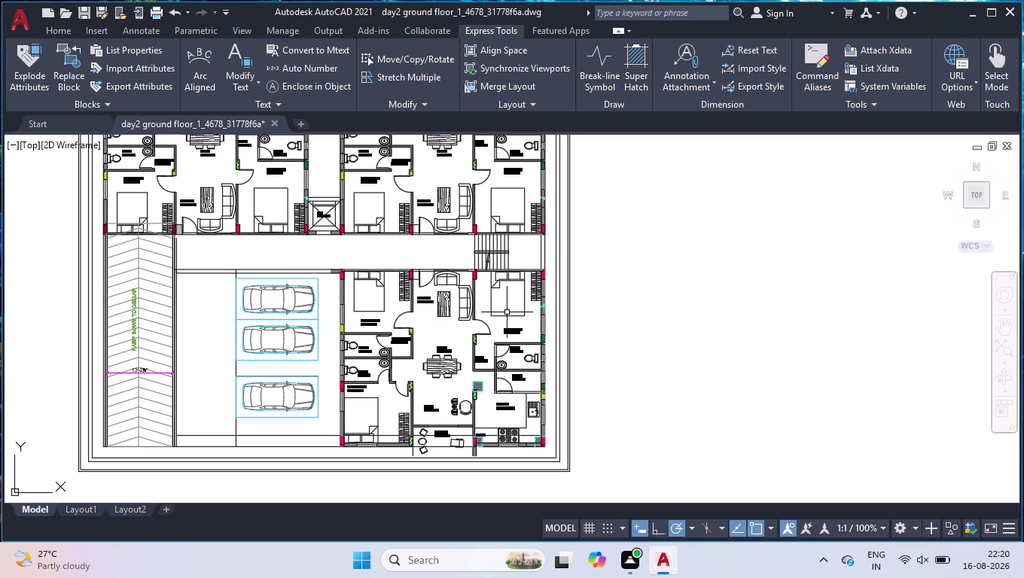
Zoom in on the staircase and switch the ribbon to the Home tab.
scroll(up, 3)
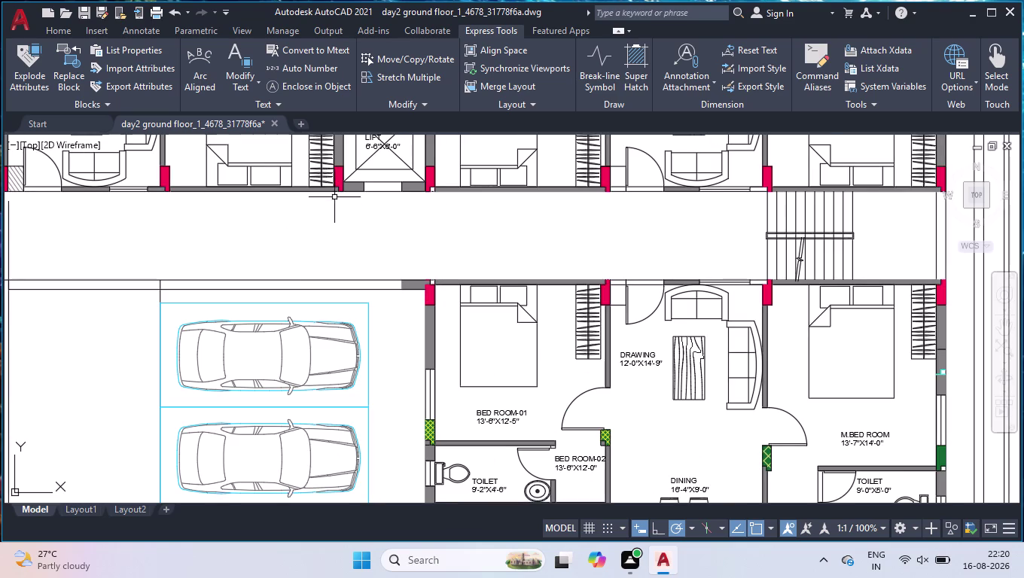
scroll(up, 3)
scroll(up, 3)
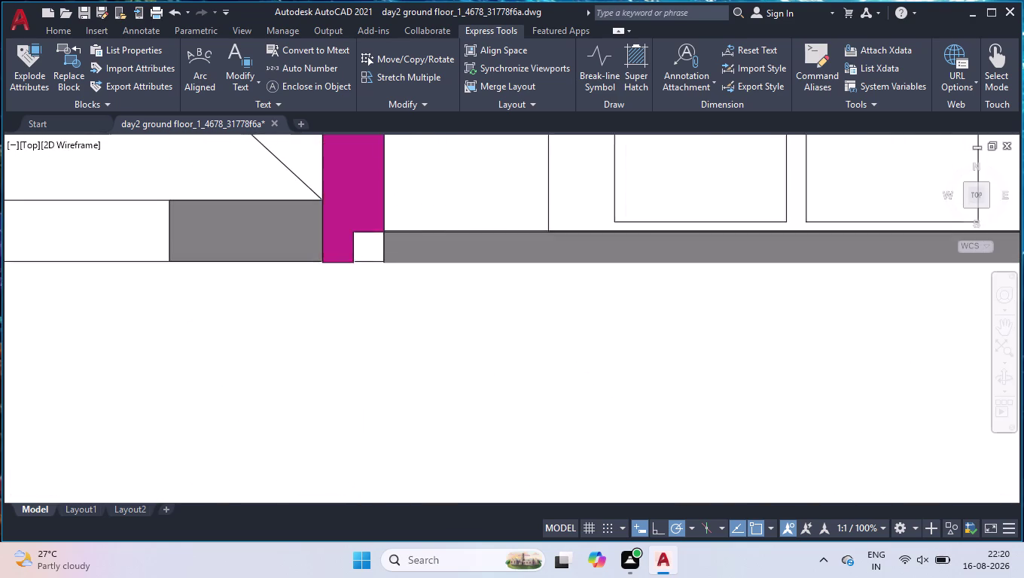
click(65, 30)
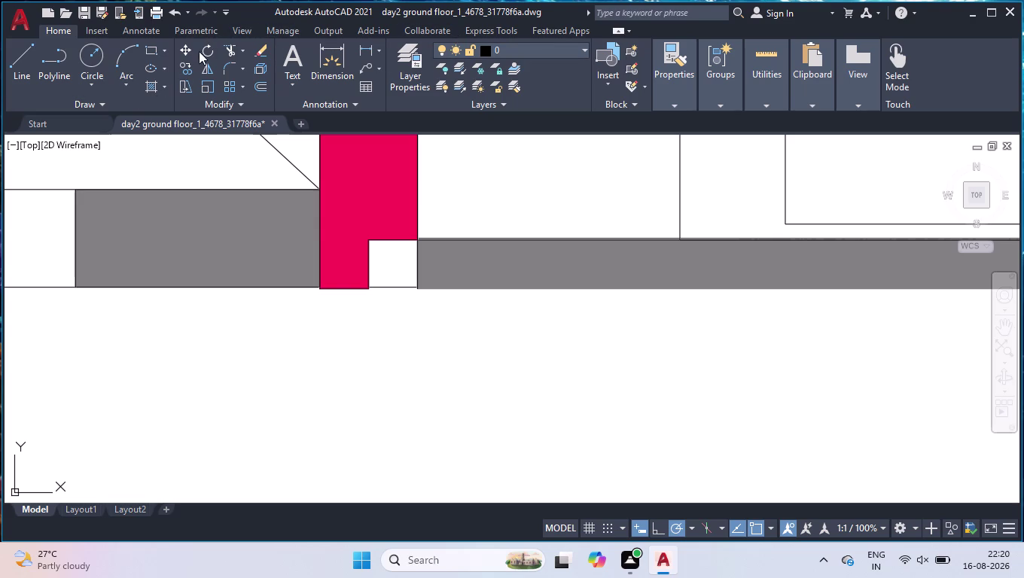
Place a multiline text label '17' on the first stair tread and select it.
click(297, 61)
scroll(down, 3)
scroll(down, 3)
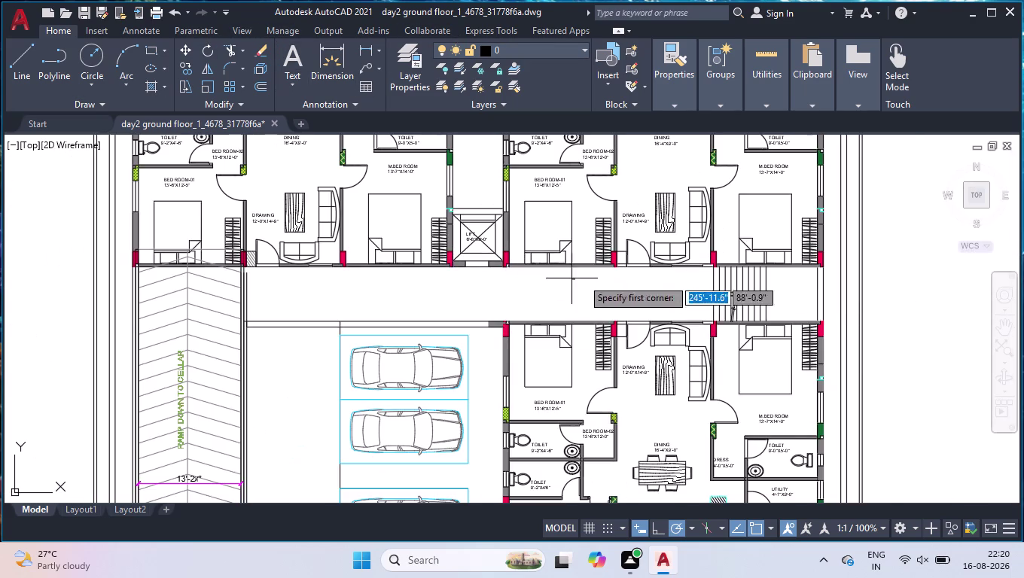
scroll(up, 3)
scroll(up, 3)
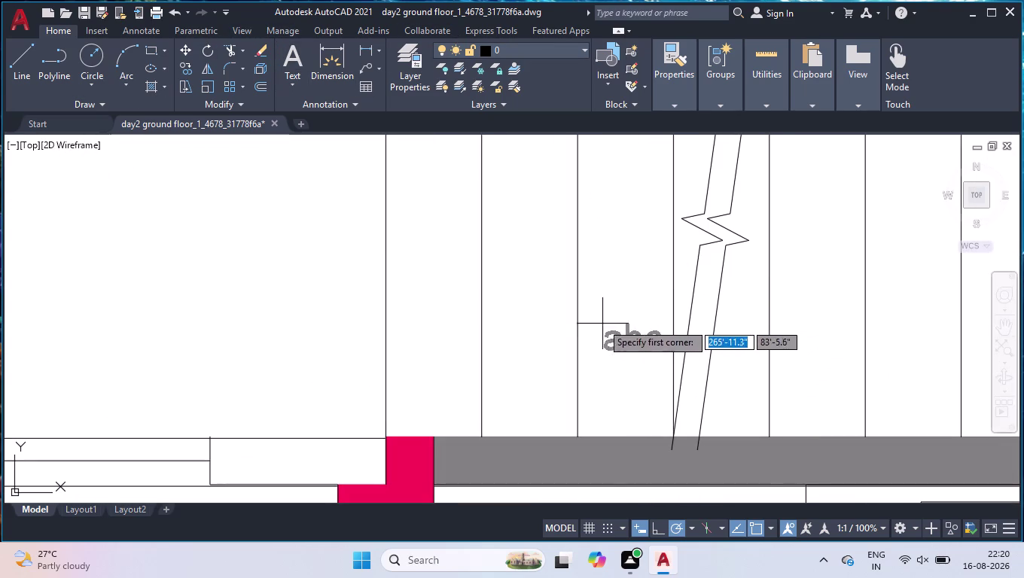
click(600, 319)
click(637, 344)
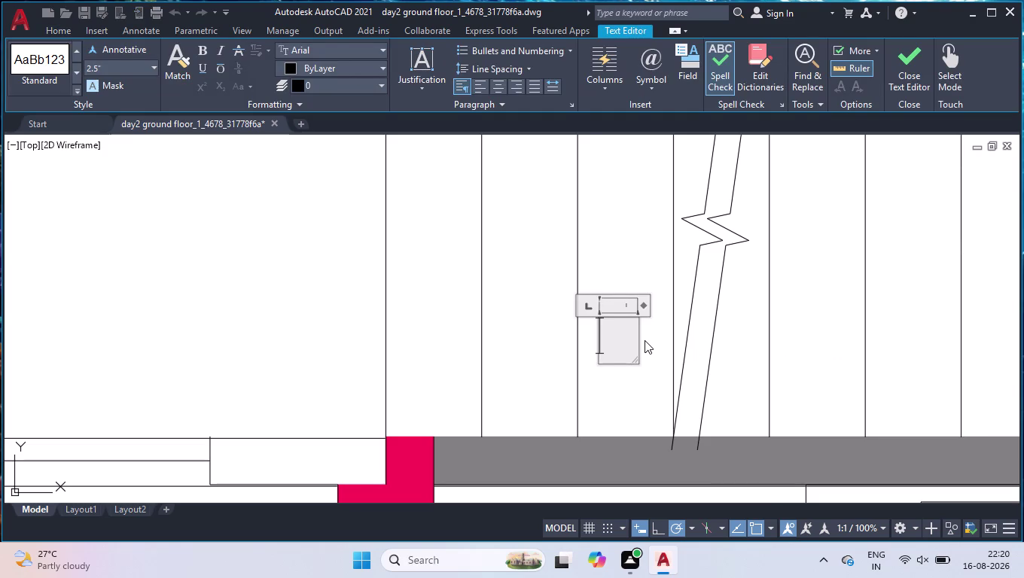
text(17)
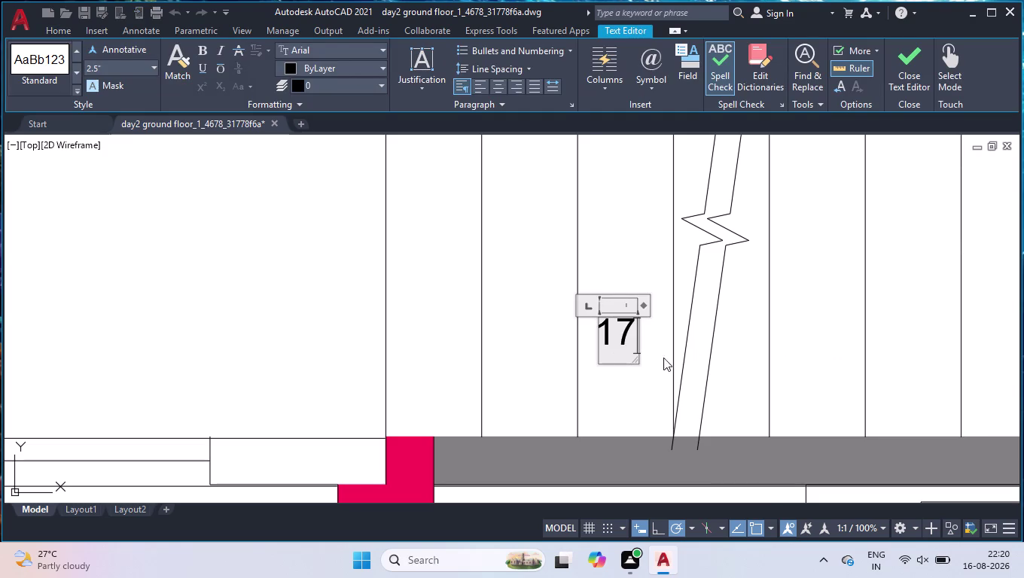
click(619, 258)
click(627, 329)
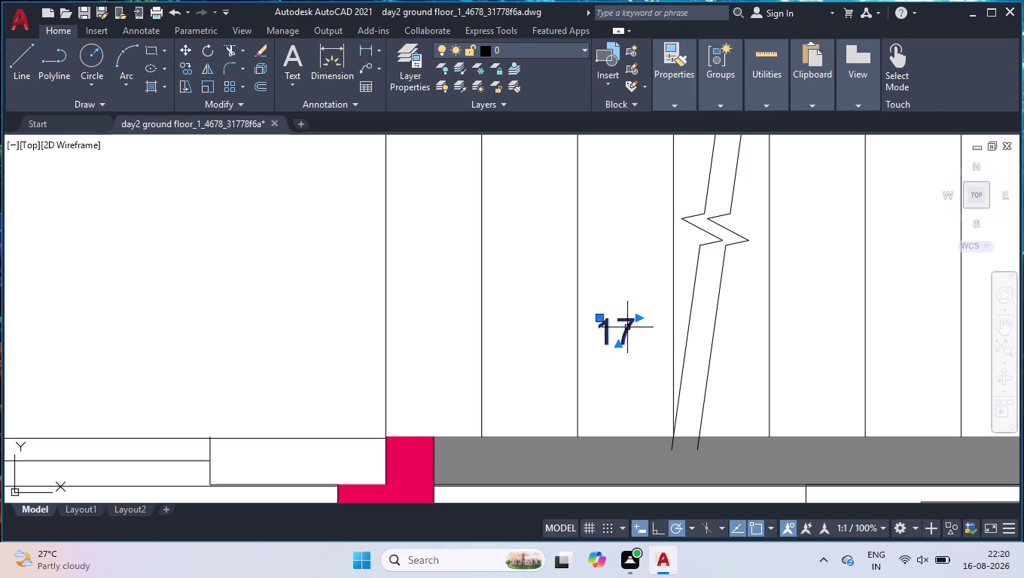
Copy the 17 label with CO onto three more lower-flight treads to its left.
text(co)
key(Return)
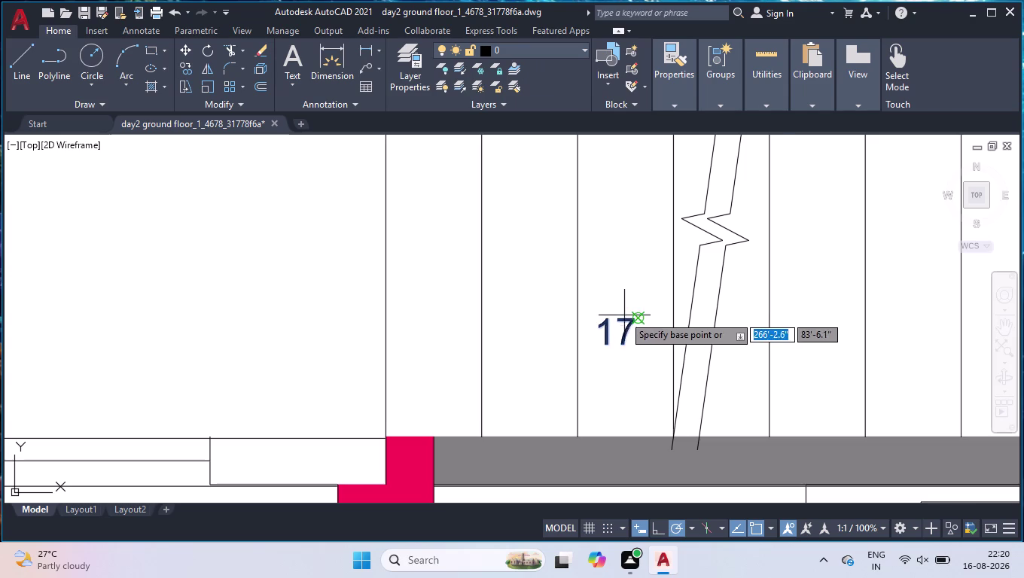
click(630, 318)
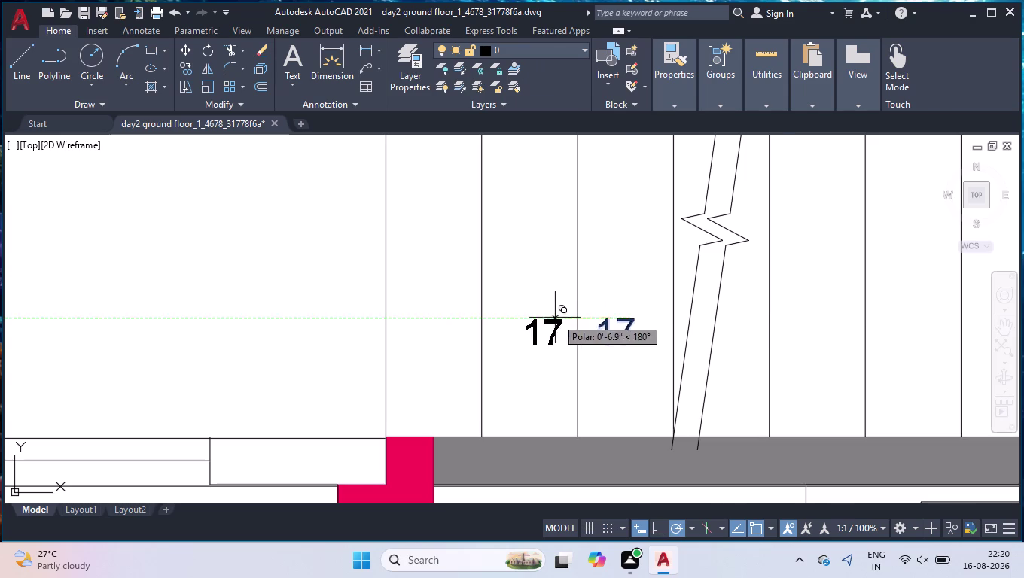
click(541, 315)
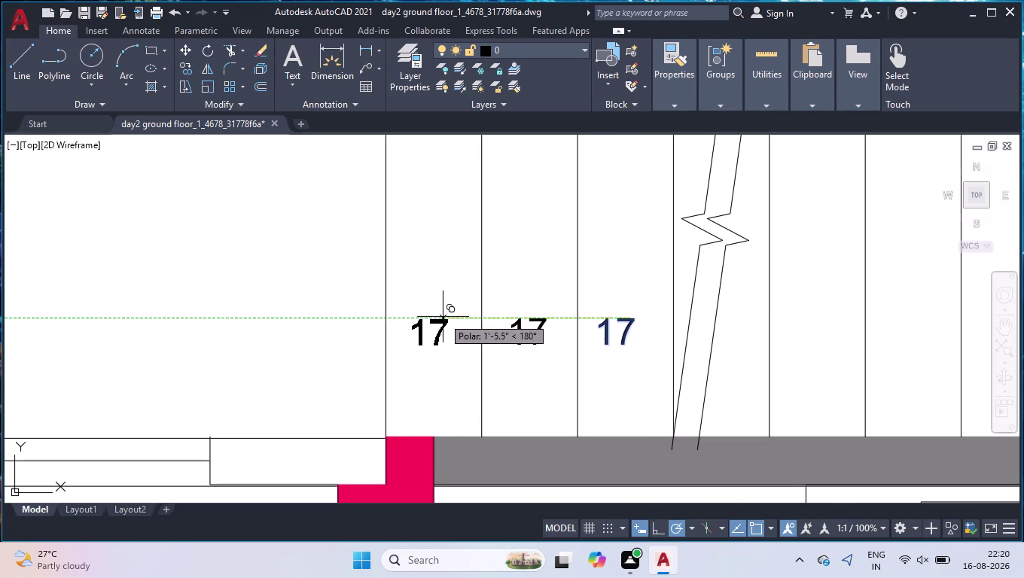
click(443, 318)
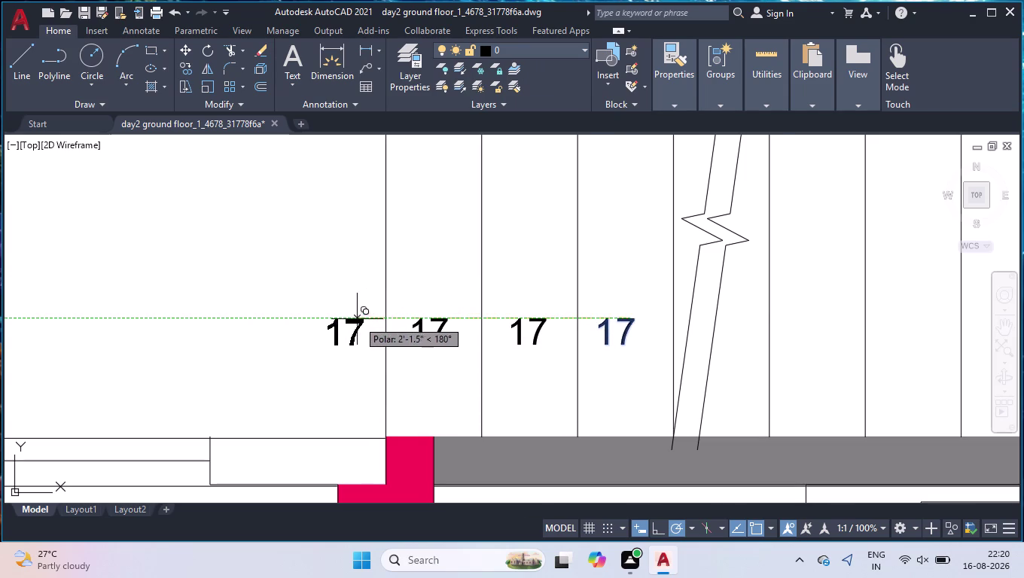
click(357, 319)
scroll(down, 3)
scroll(up, 3)
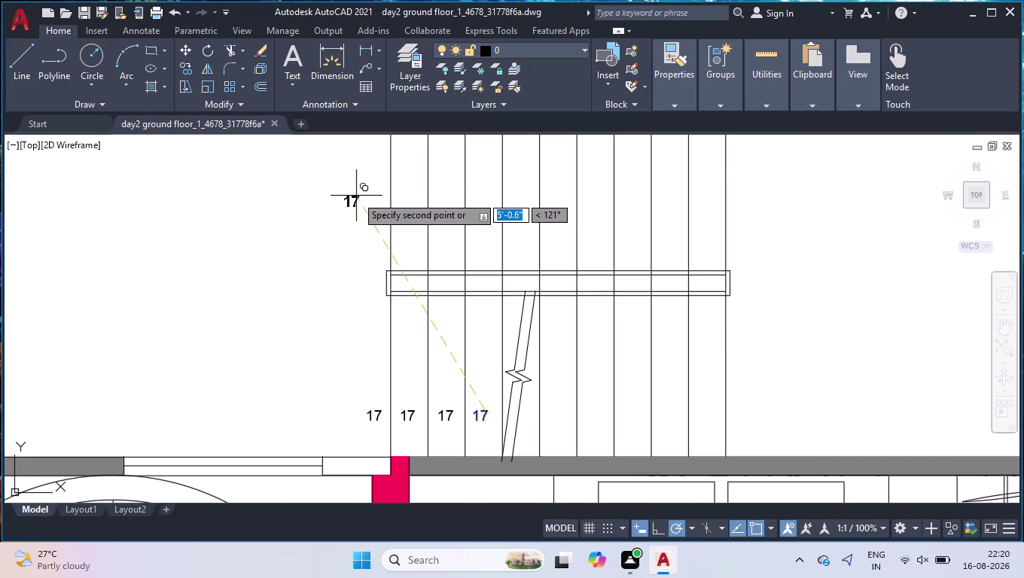
Copy 17 onto each of the eleven upper-flight treads, left to right.
click(368, 202)
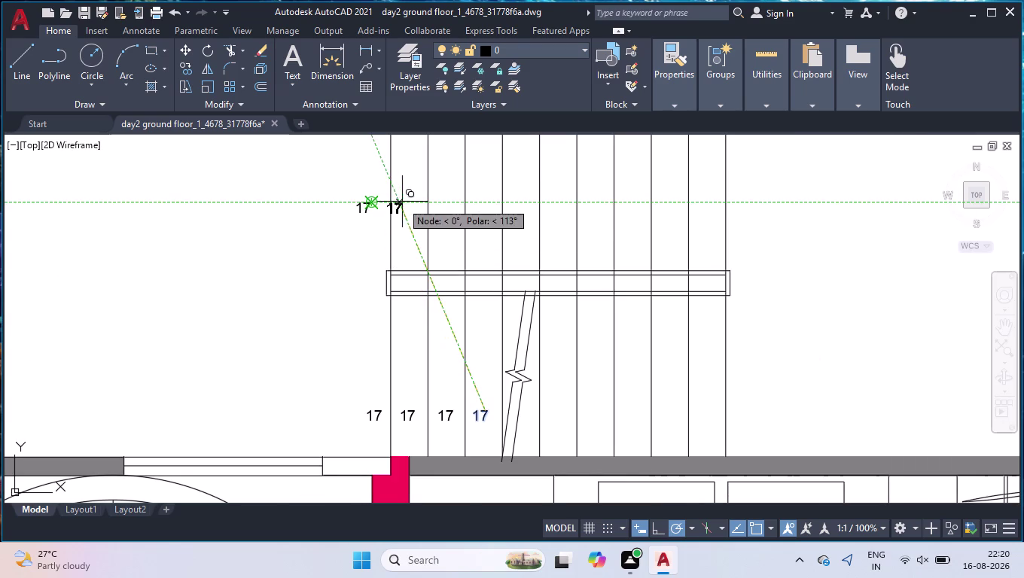
click(417, 202)
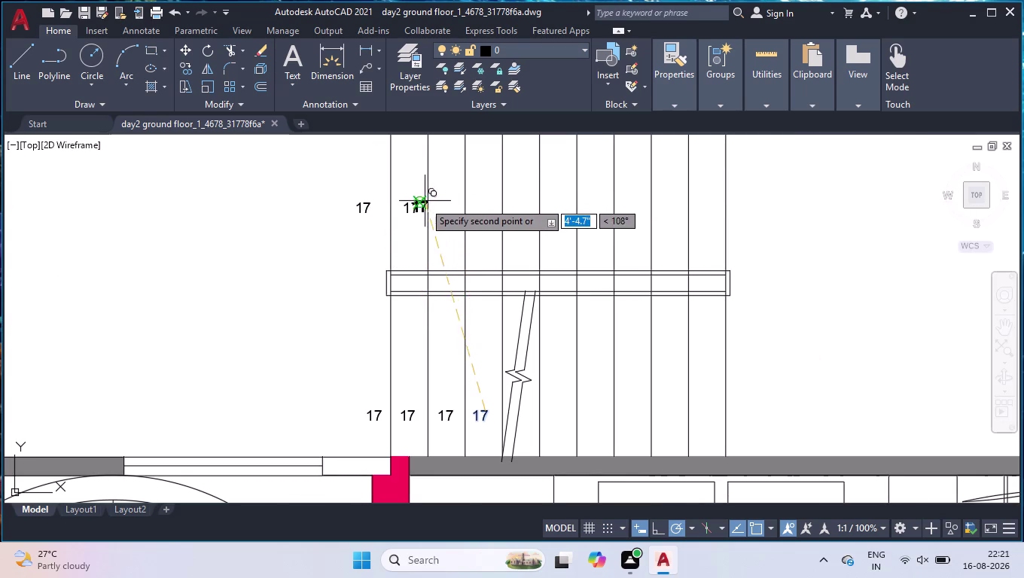
click(449, 202)
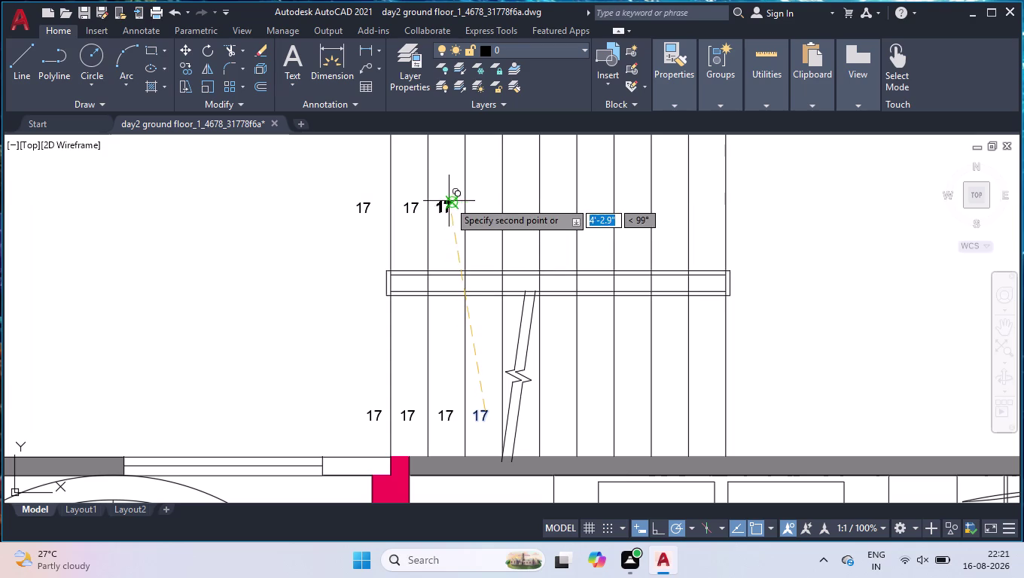
click(488, 204)
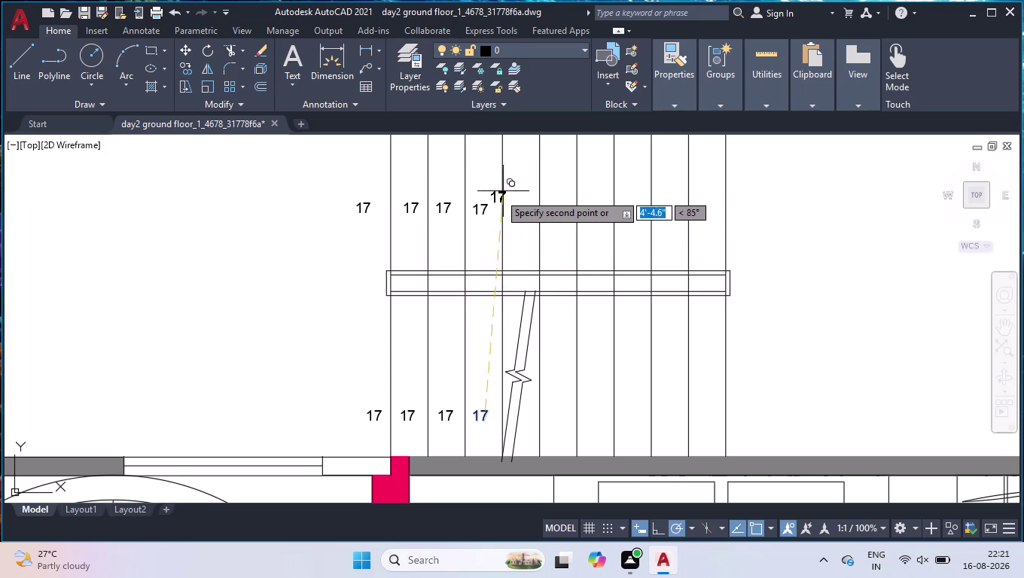
click(528, 203)
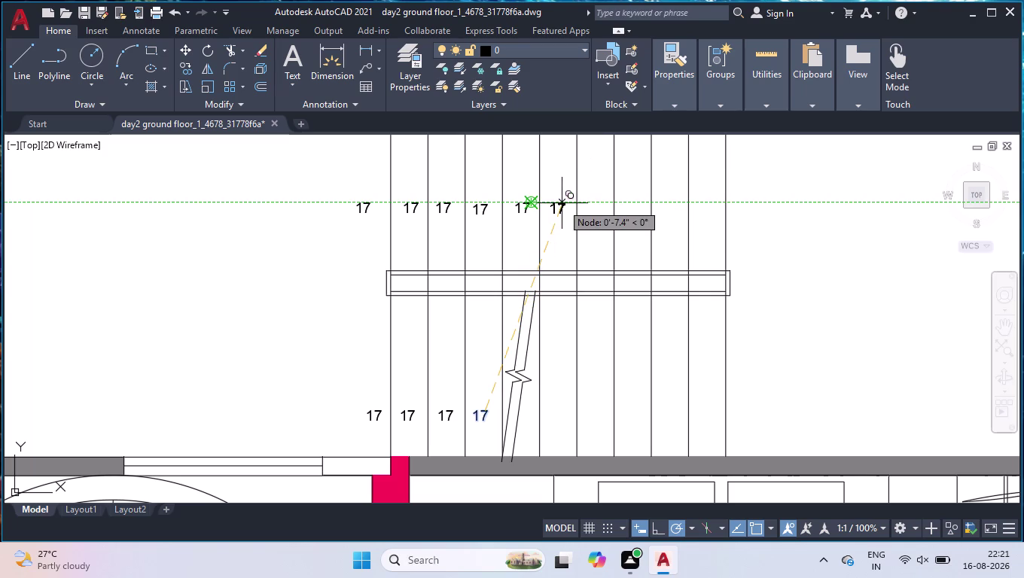
click(561, 204)
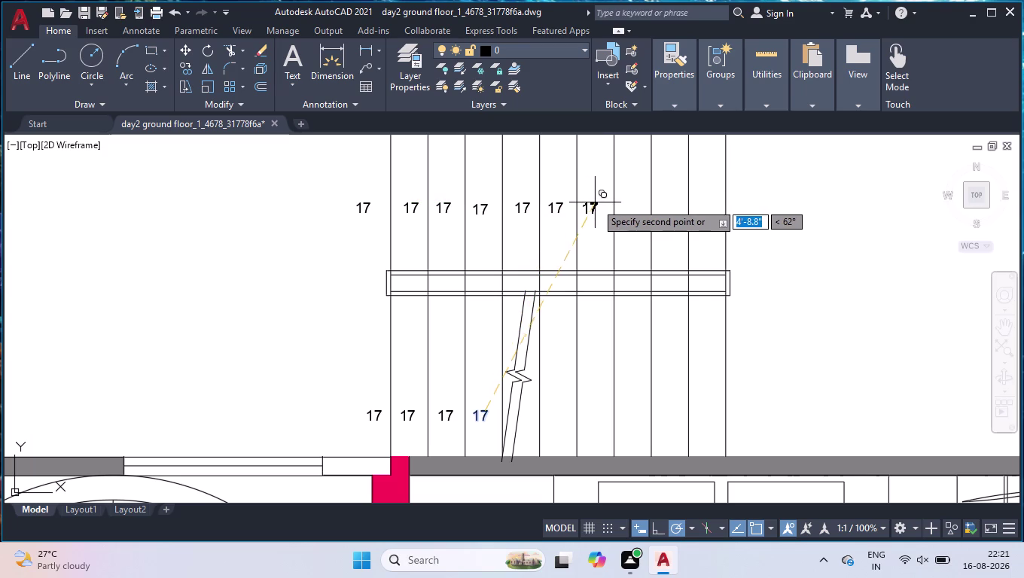
click(603, 203)
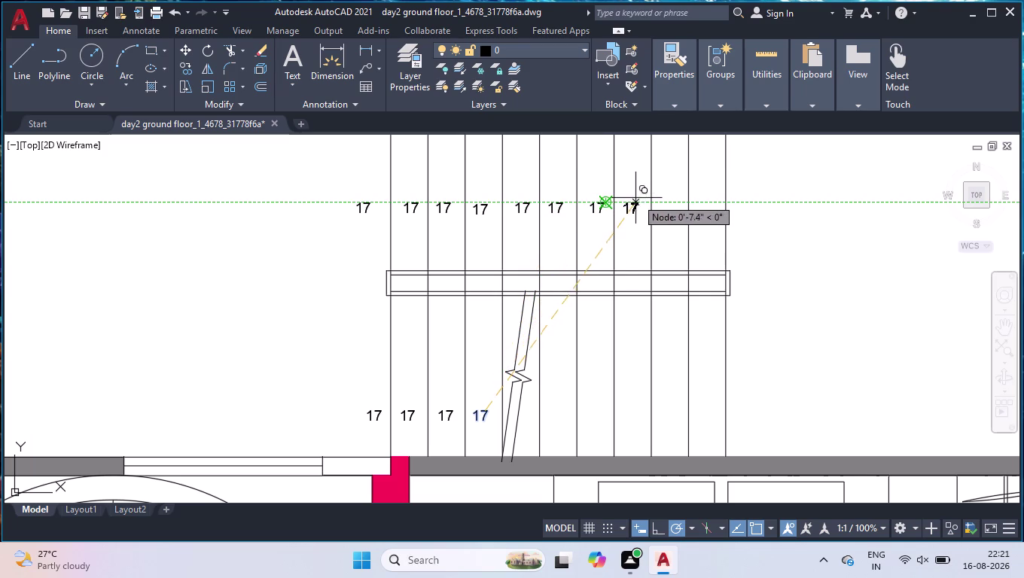
click(636, 198)
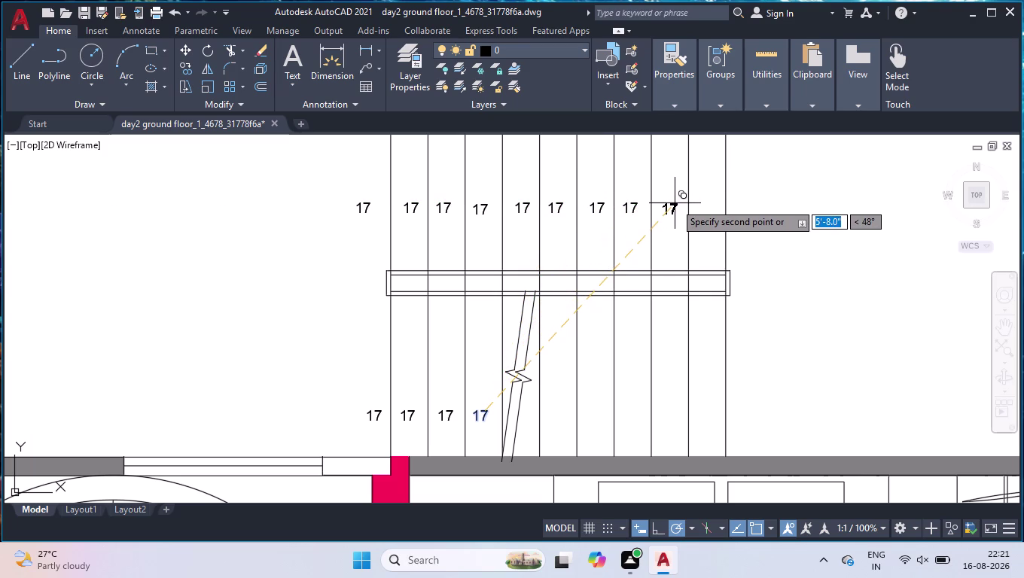
click(675, 202)
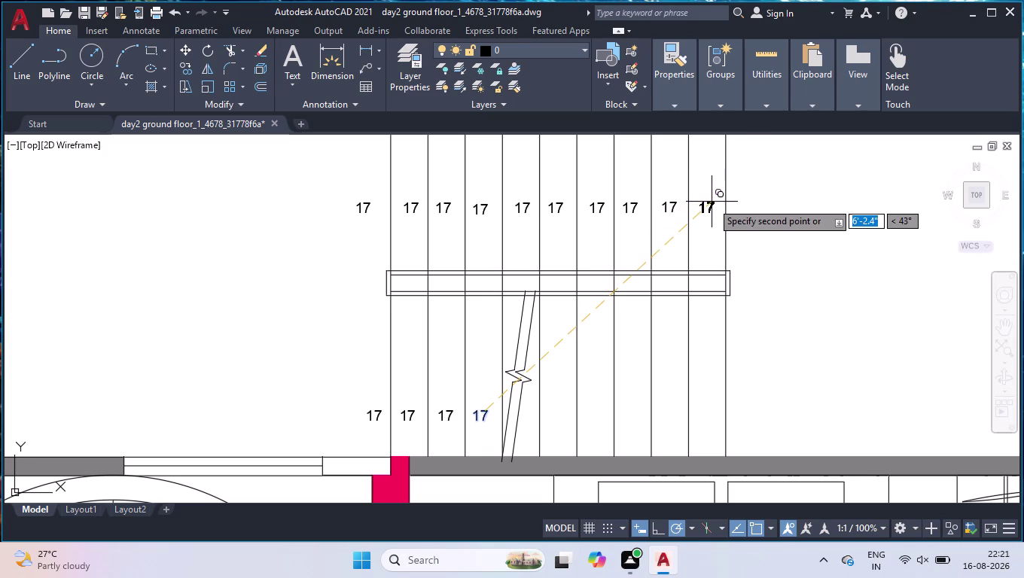
click(712, 201)
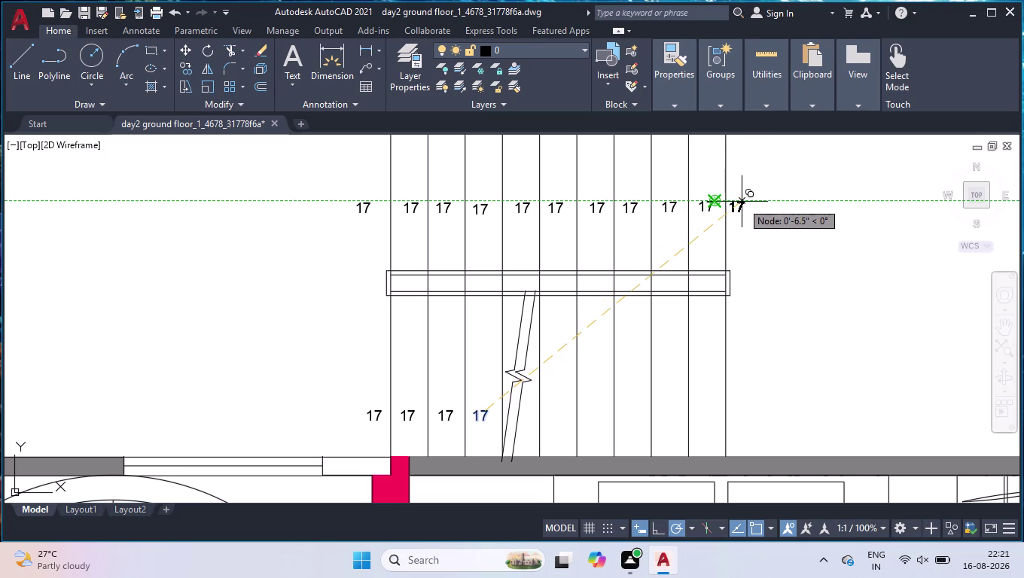
click(747, 201)
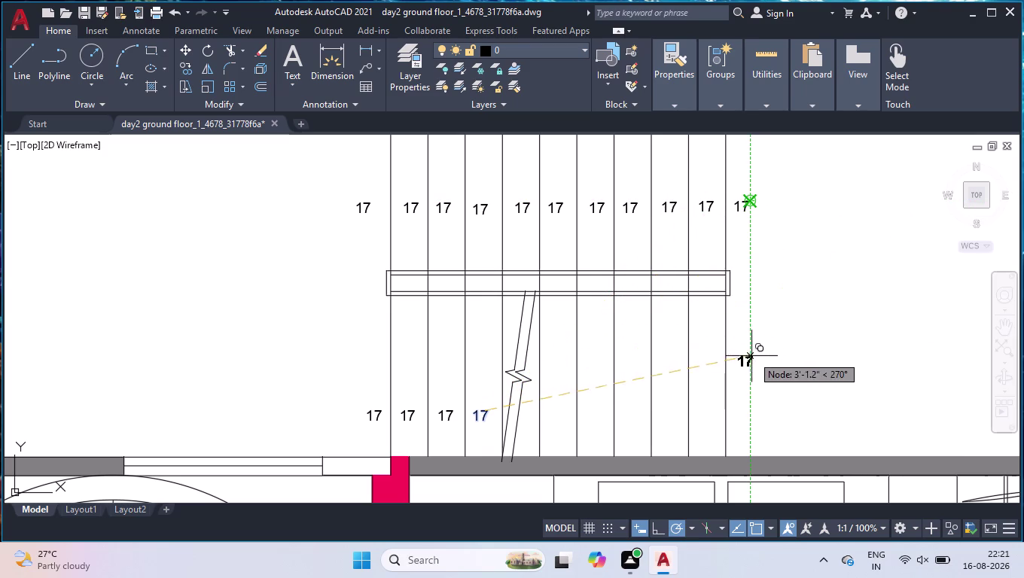
Fill the remaining lower treads, including the one right of the break line.
click(749, 411)
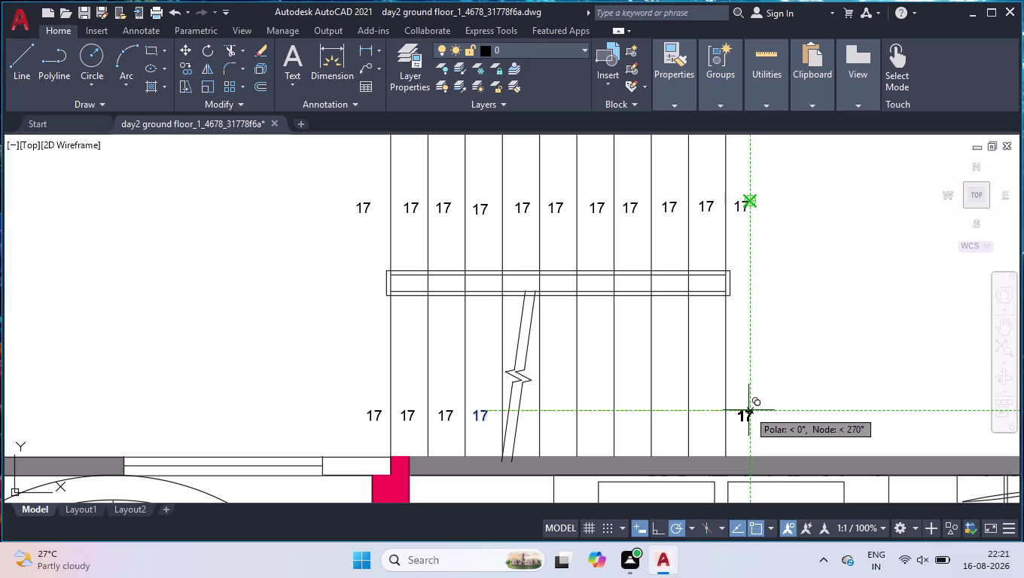
click(712, 413)
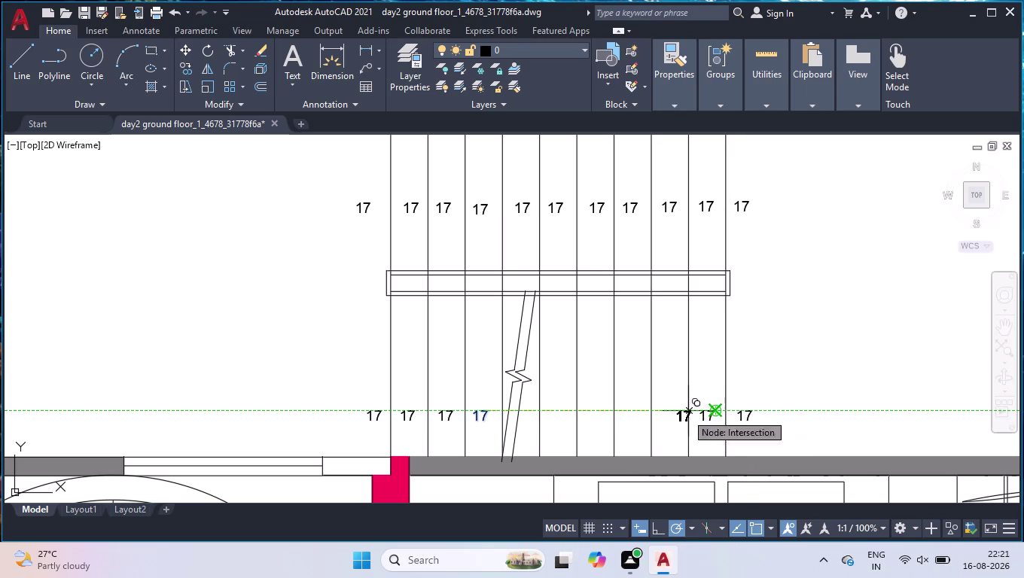
click(675, 414)
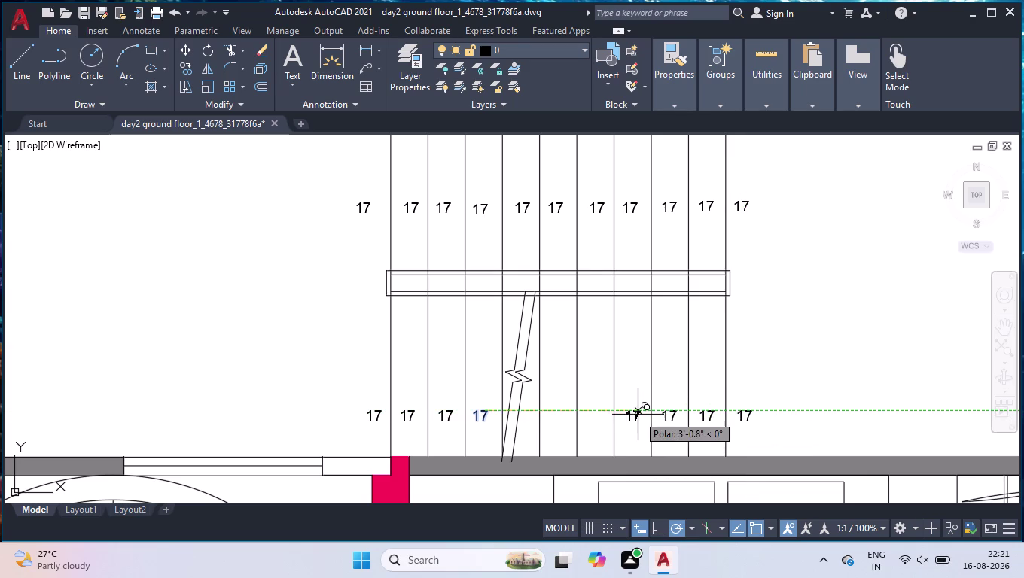
click(638, 415)
click(599, 415)
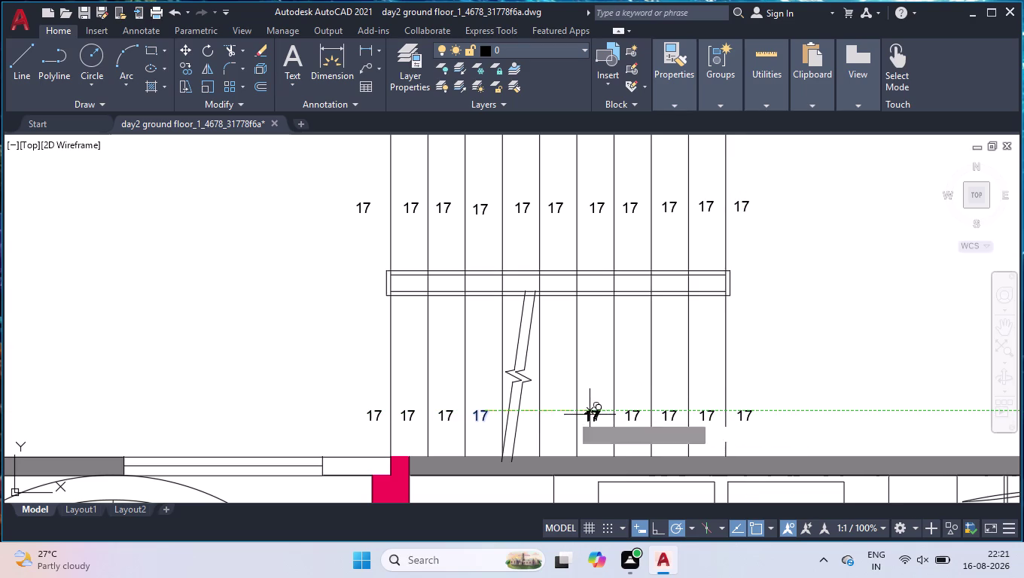
click(562, 413)
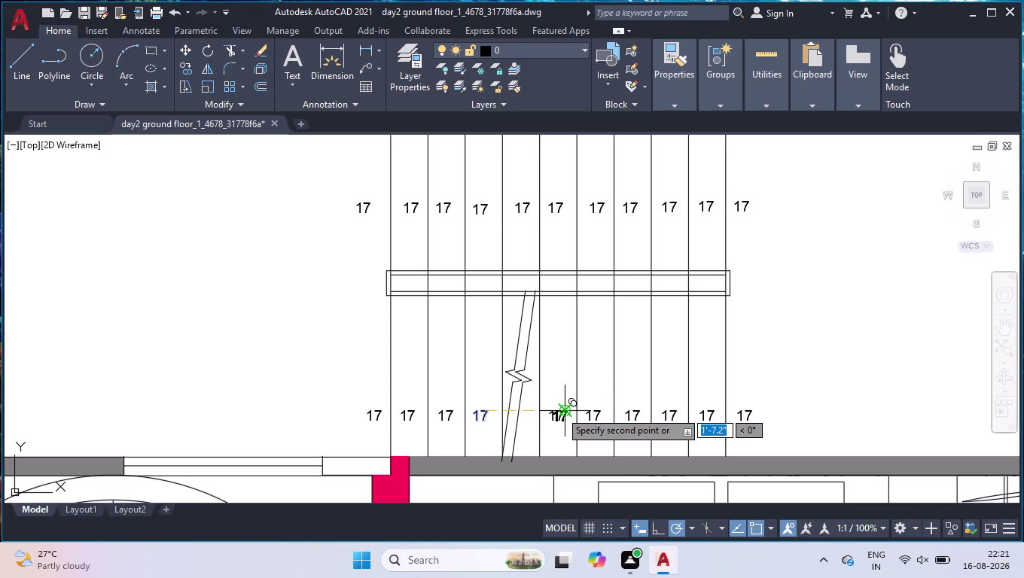
key(Return)
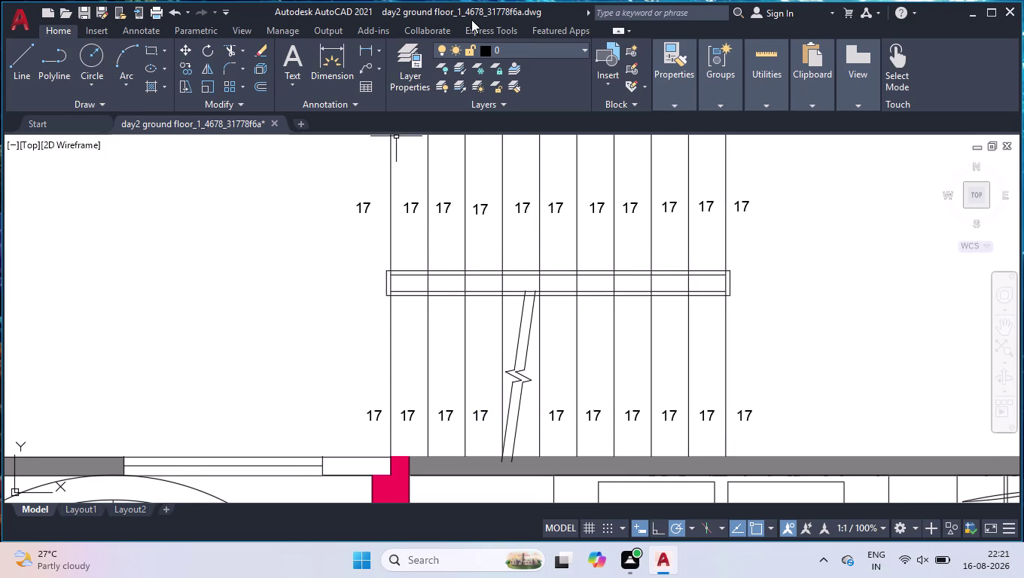
Start Express Tools Auto Number and pick the lower-left labels first.
click(473, 19)
drag(470, 16, 458, 0)
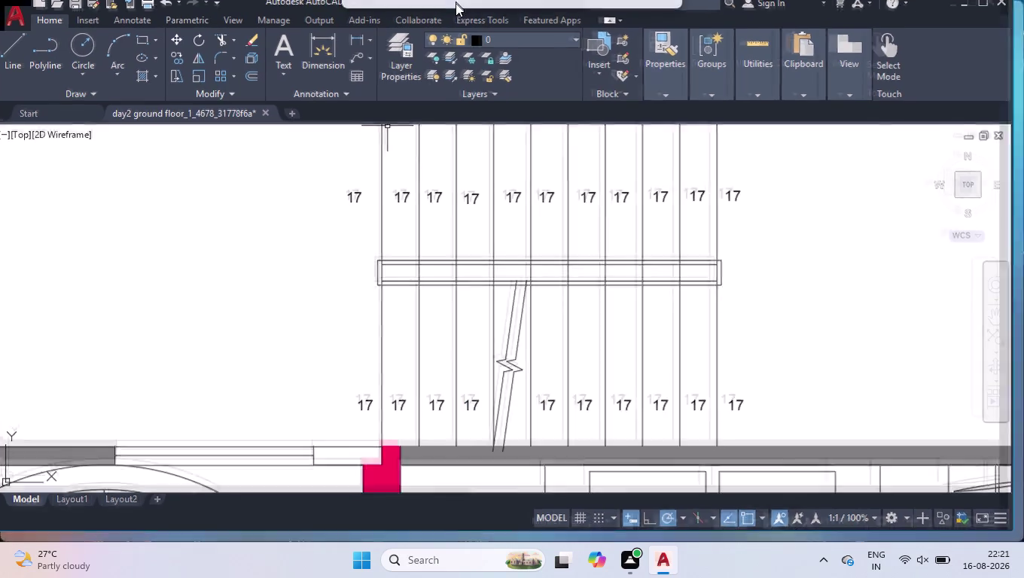
click(480, 27)
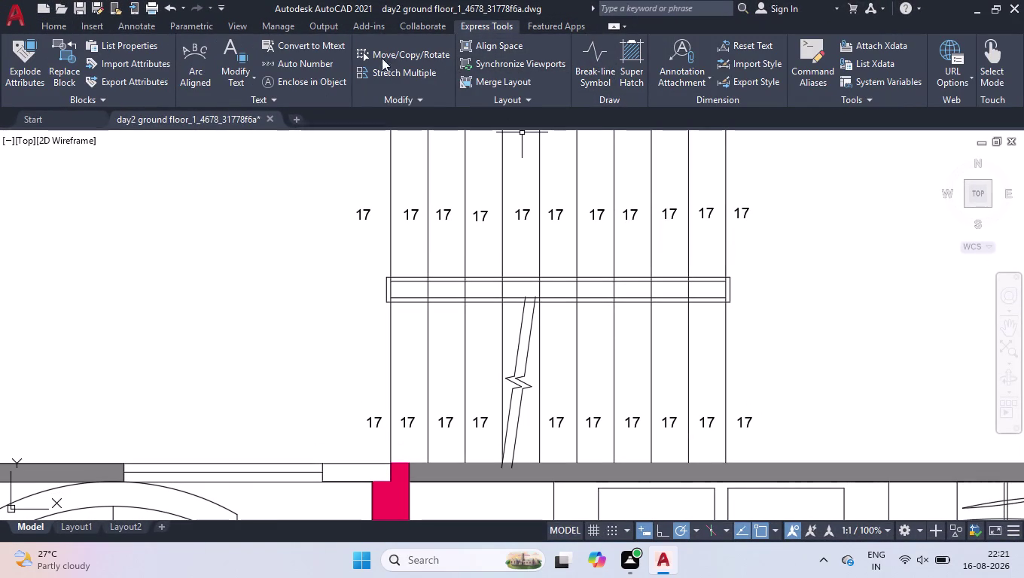
click(308, 60)
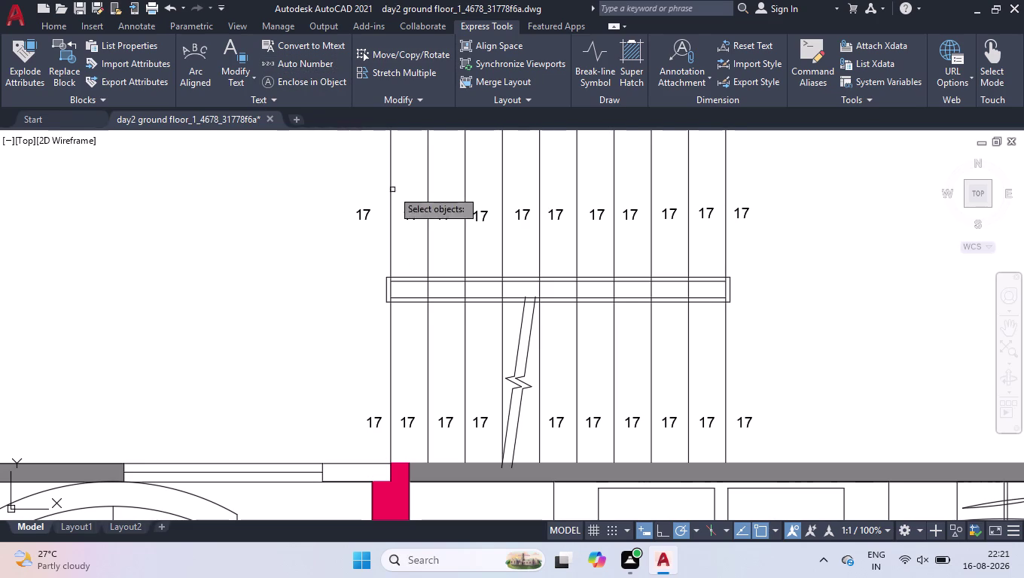
click(477, 421)
click(448, 421)
click(413, 419)
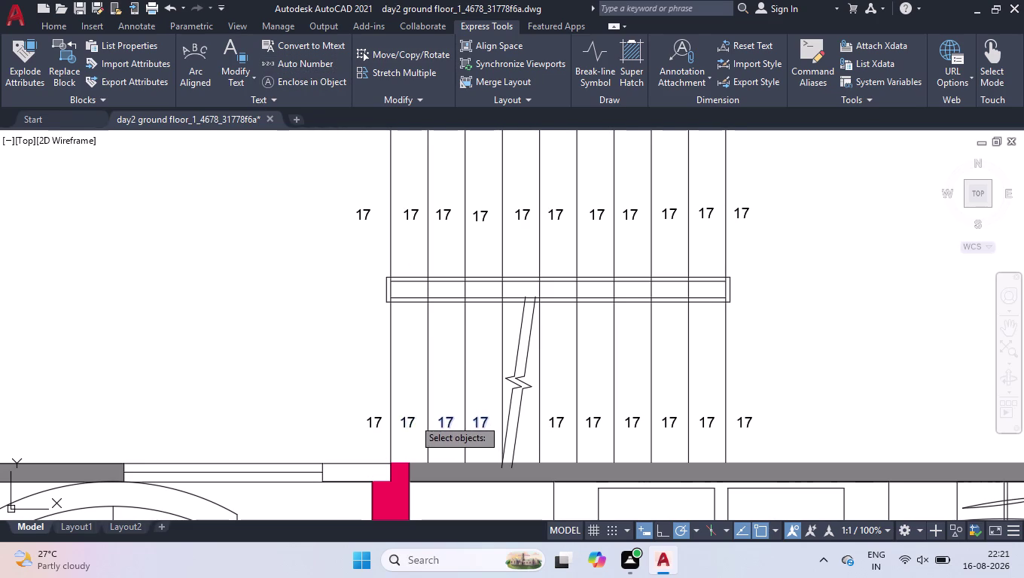
click(377, 422)
click(359, 216)
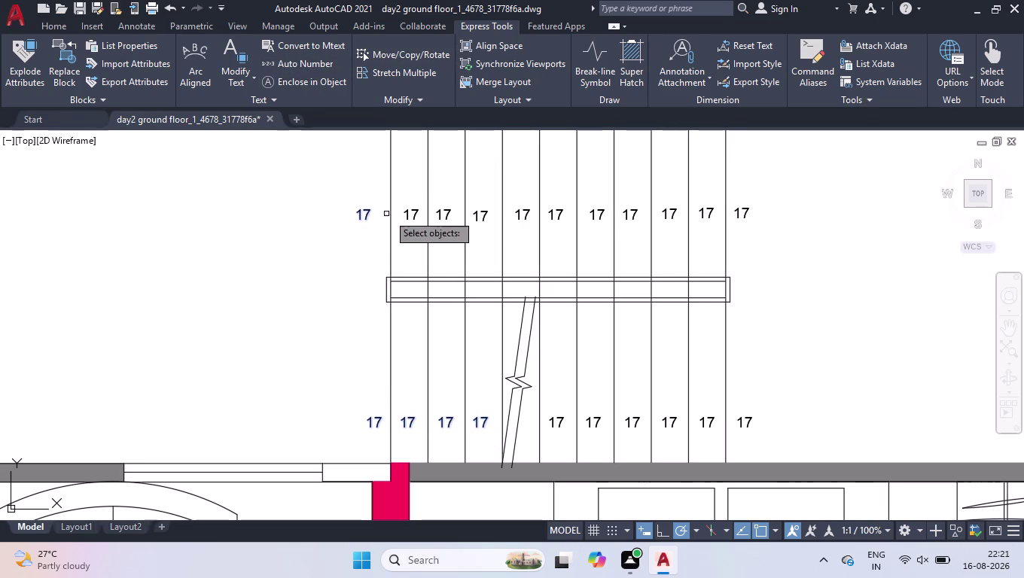
Add the upper-flight labels to the numbering selection, left to right.
click(414, 221)
click(443, 213)
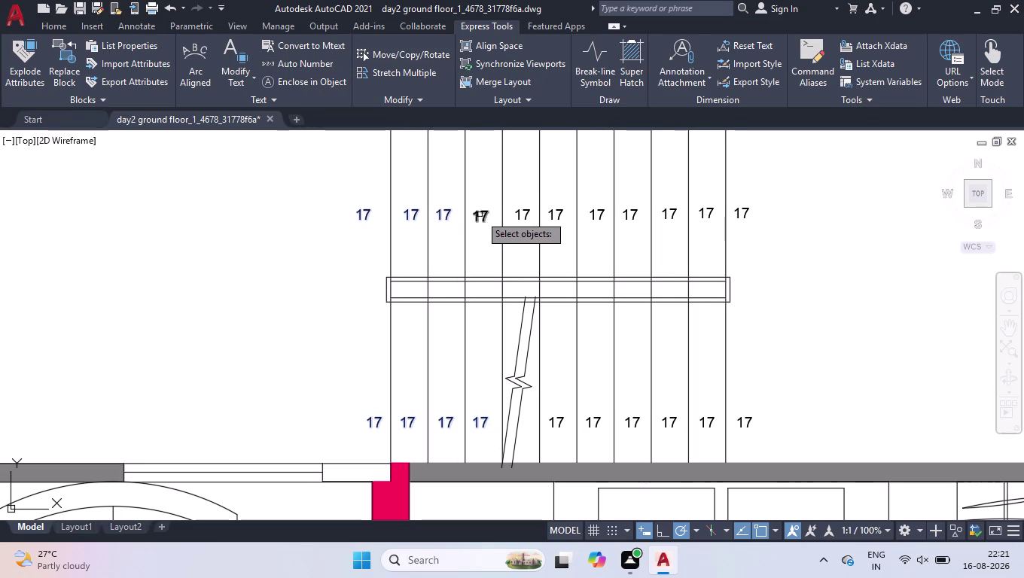
click(480, 215)
click(484, 214)
click(486, 213)
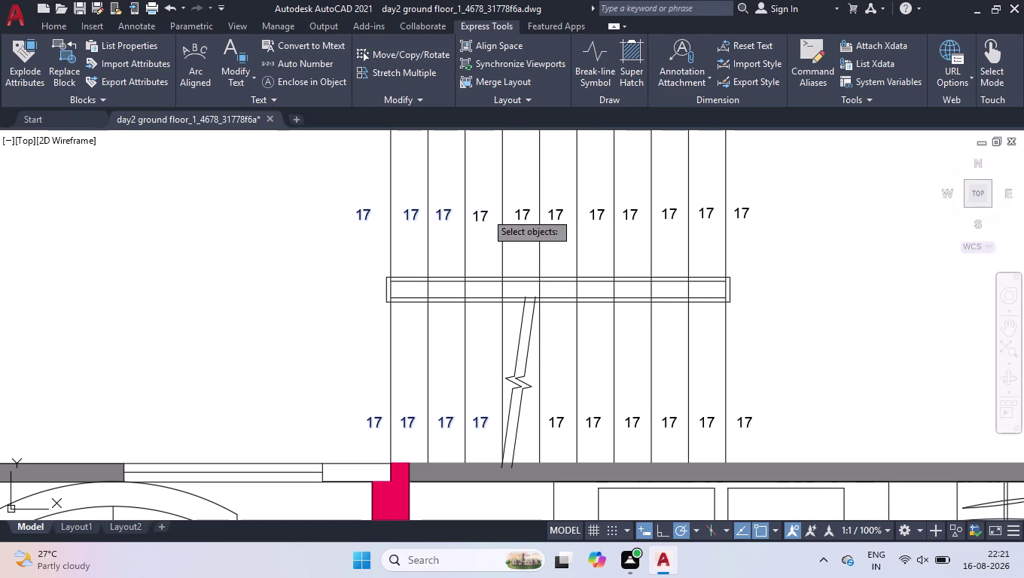
click(521, 210)
click(557, 212)
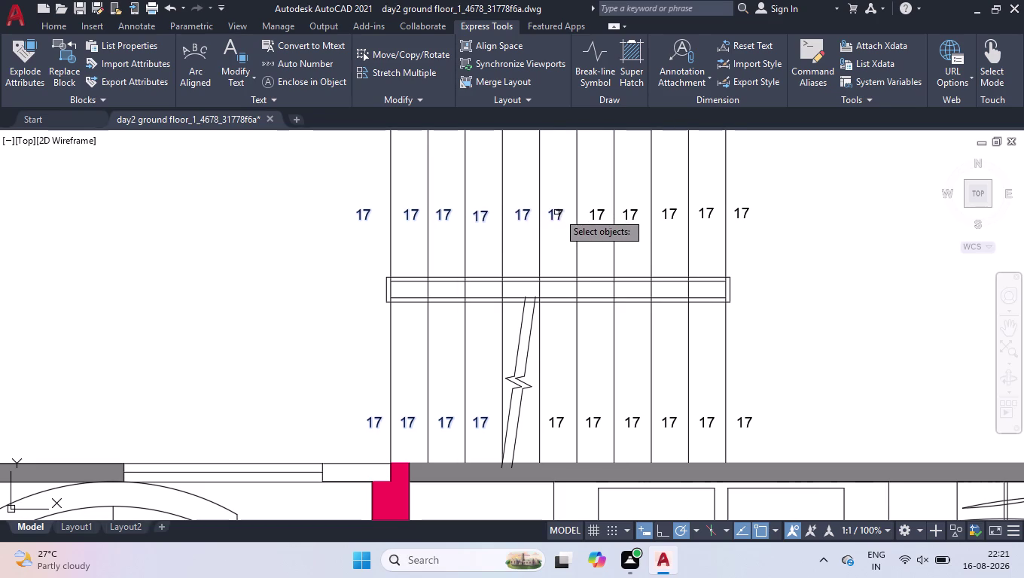
click(592, 215)
click(632, 214)
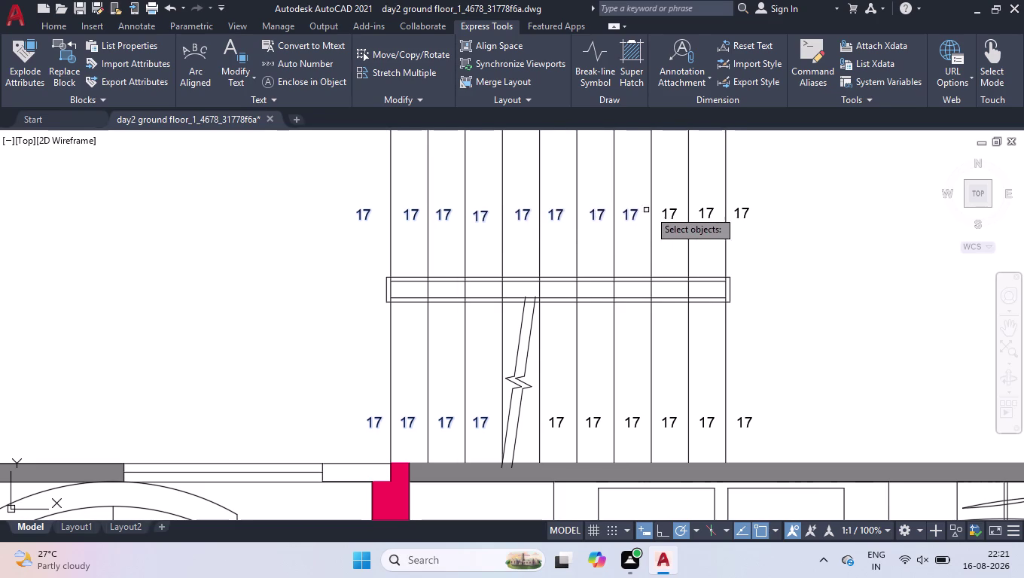
click(669, 216)
click(705, 213)
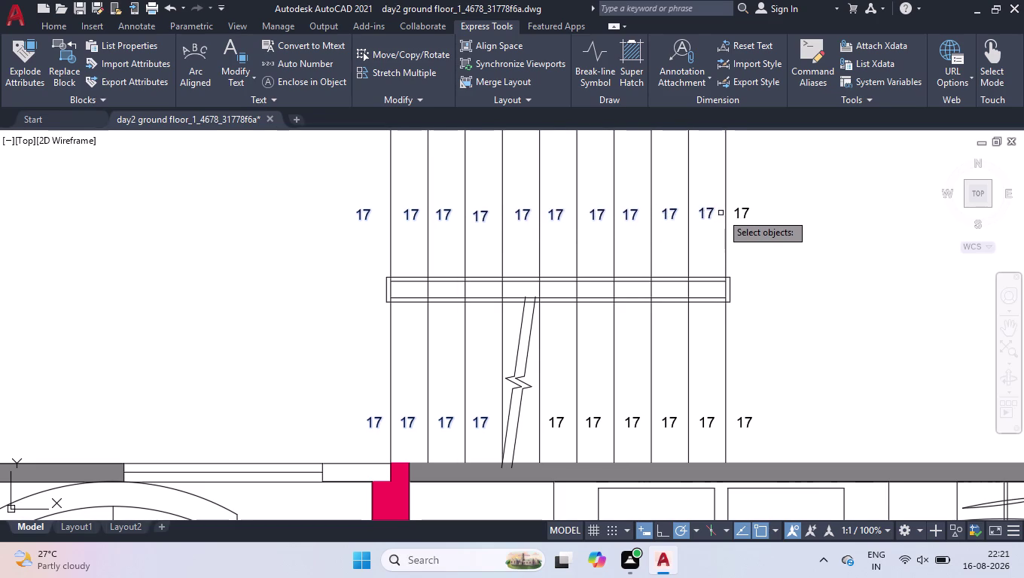
click(738, 212)
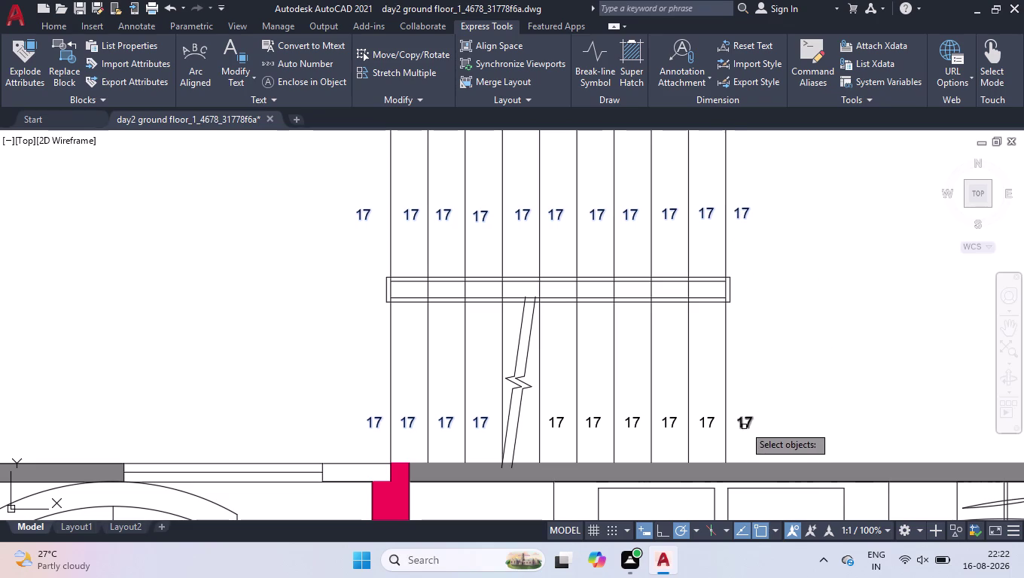
Add the lower-right labels leftward up to the break line and finish selecting.
click(745, 426)
click(710, 421)
click(669, 426)
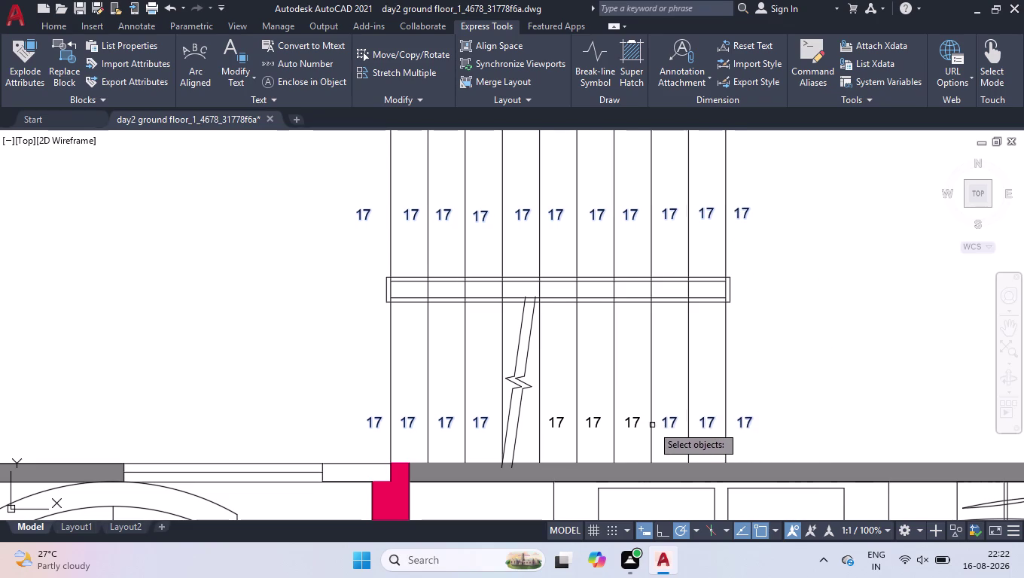
click(638, 426)
click(595, 427)
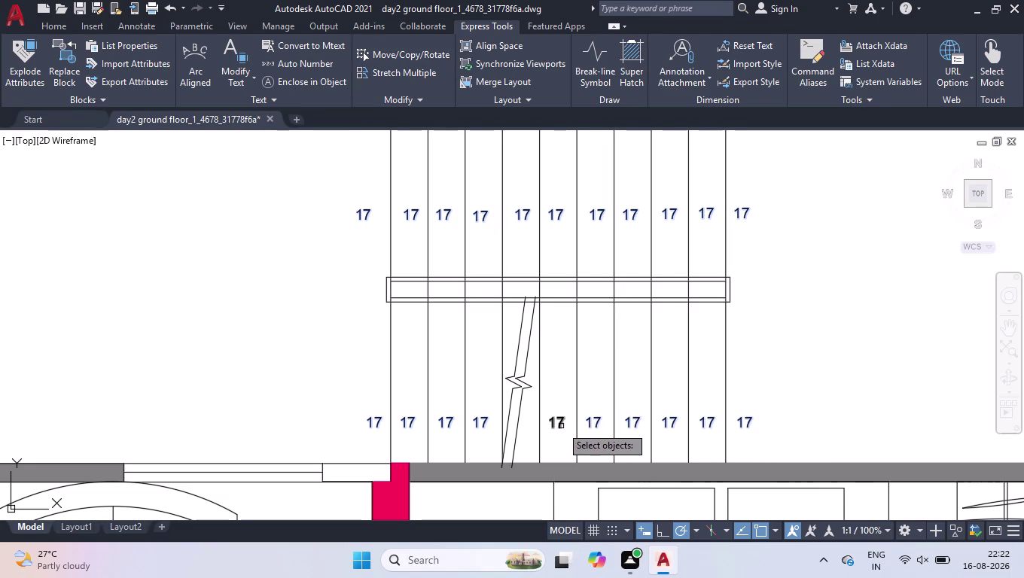
click(560, 425)
key(Return)
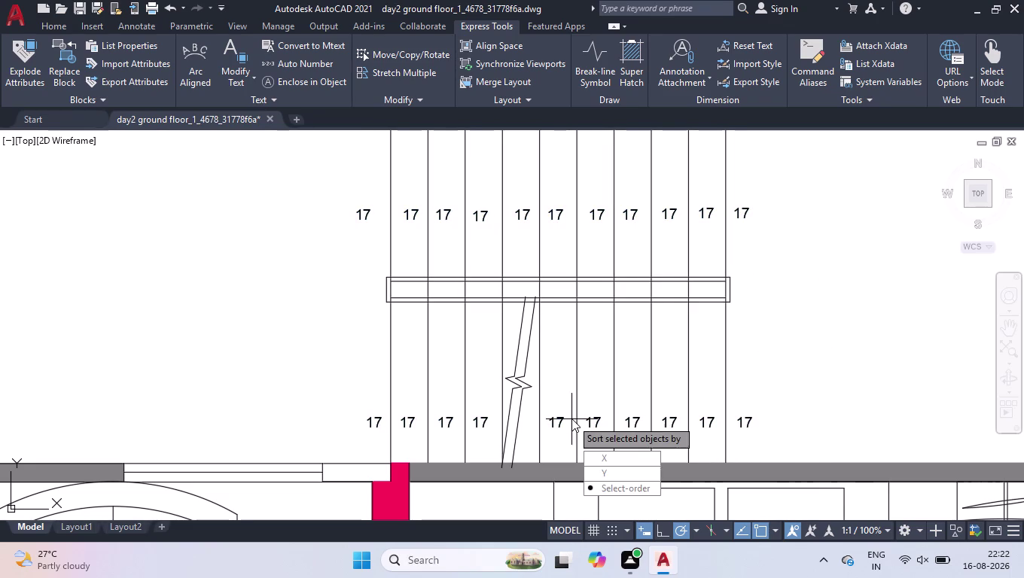
Number labels in pick order from 17, increment 1, overwriting; delete the stray 32.
key(Return)
key(grave)
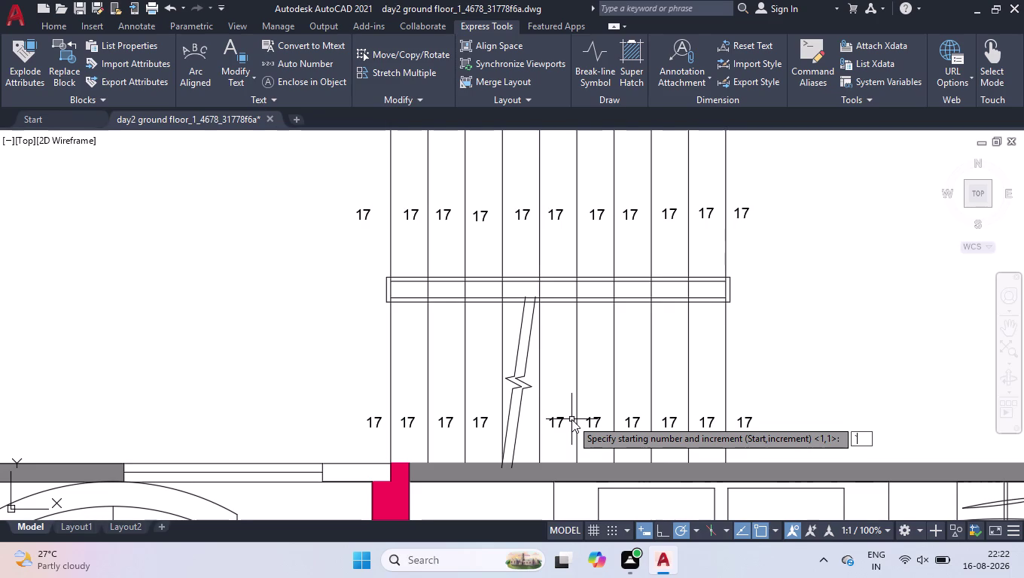
key(BackSpace)
text(1)
text(7,1)
key(Return)
key(Up)
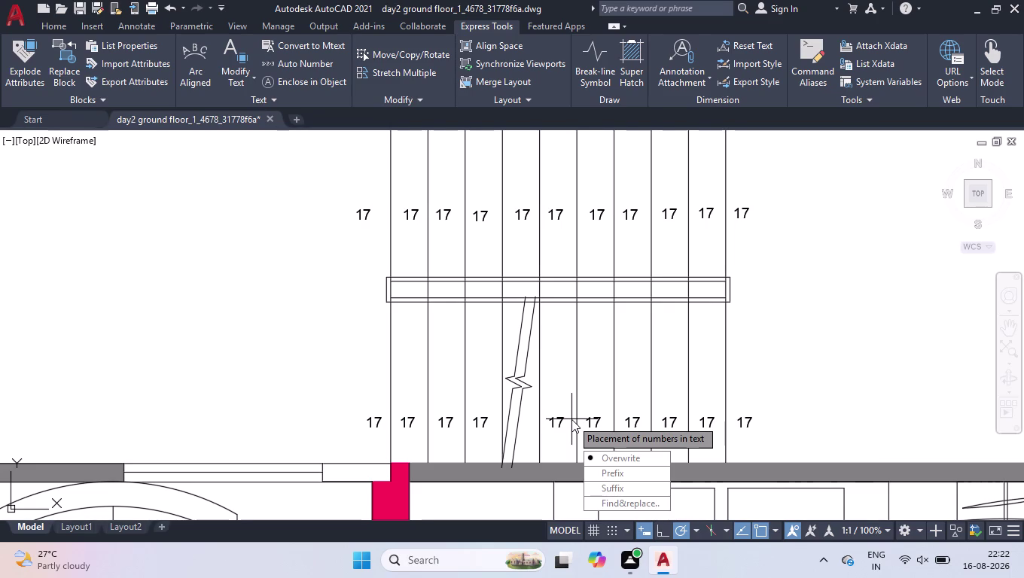
key(Return)
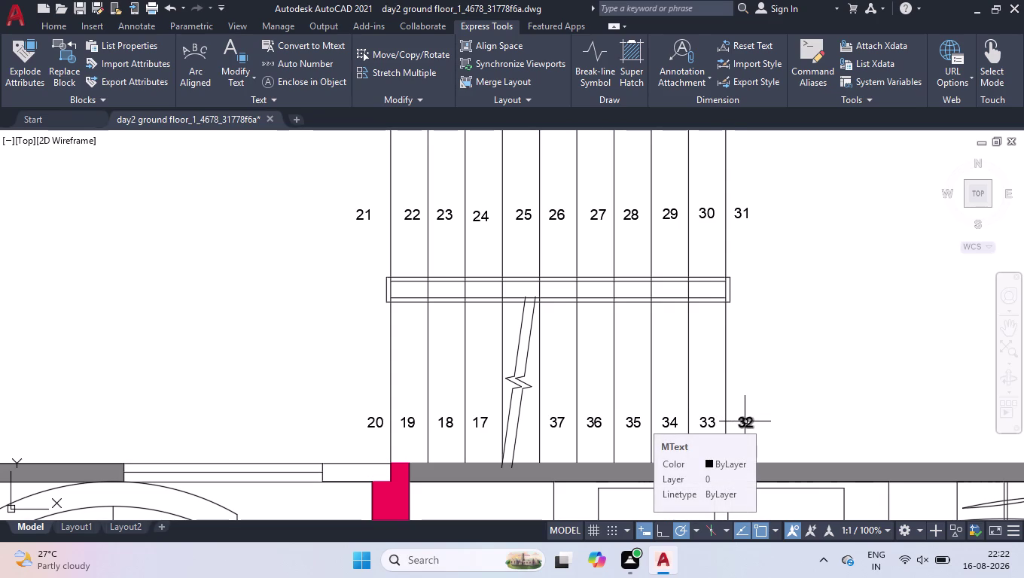
click(744, 422)
key(Delete)
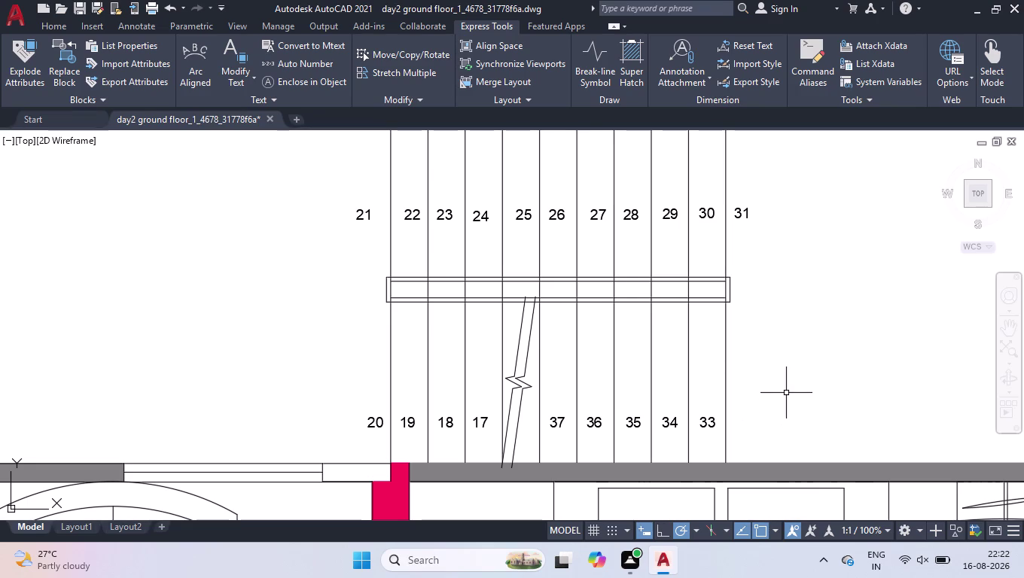
Delete the 21 label and the labels 27 to 31.
click(363, 213)
key(Delete)
click(742, 213)
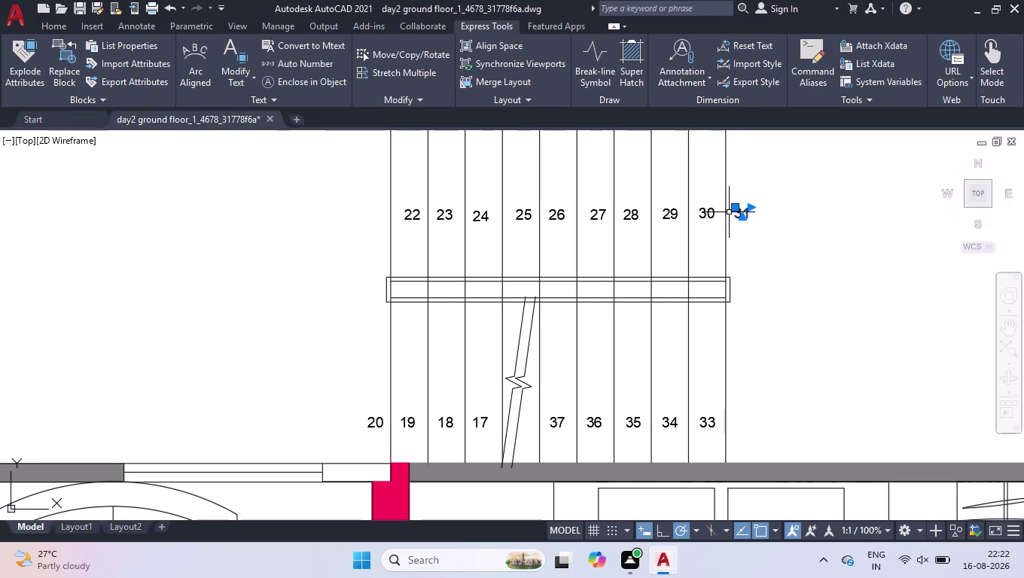
click(712, 215)
click(665, 217)
click(626, 220)
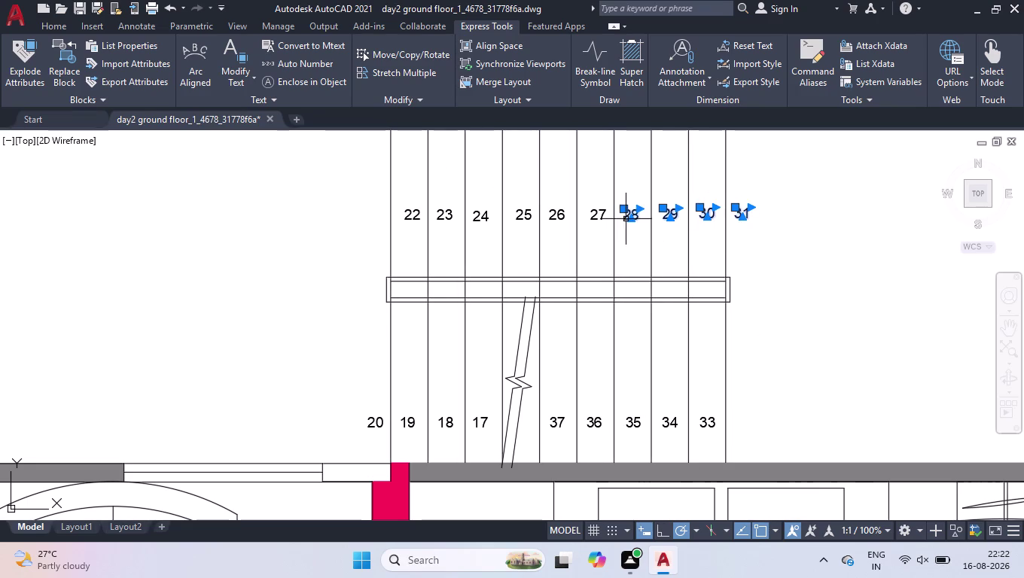
click(605, 219)
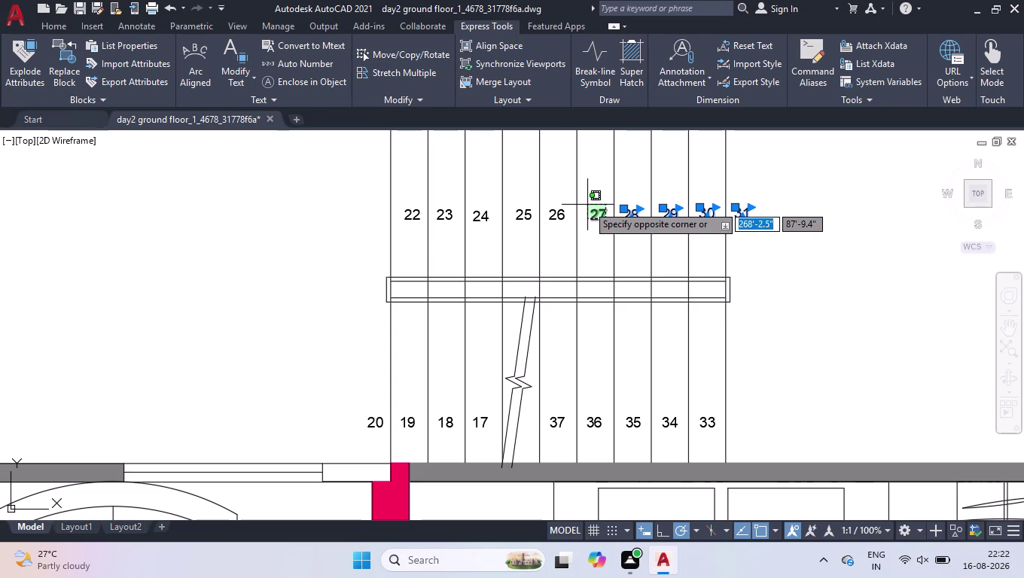
key(space)
key(space)
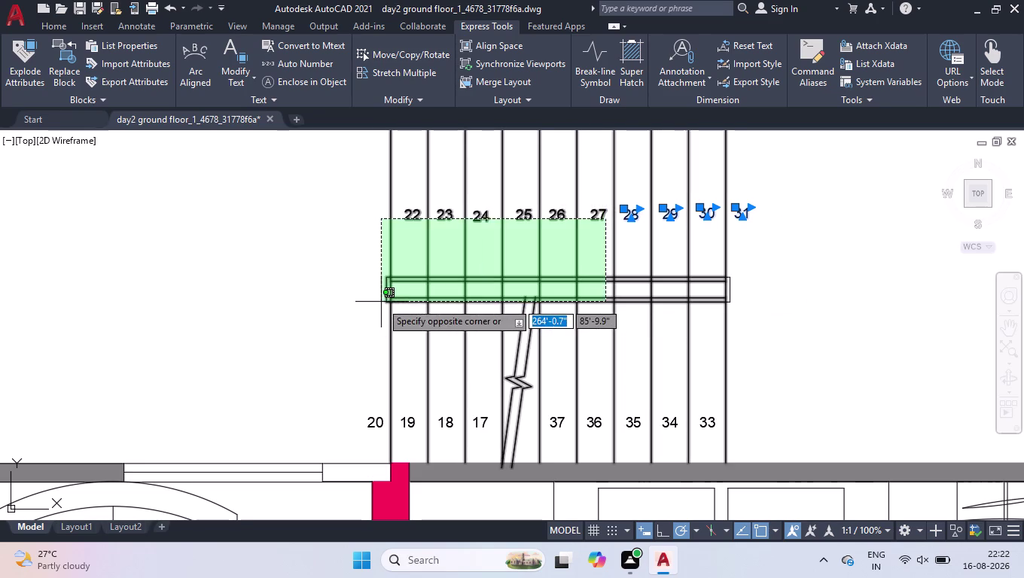
click(592, 256)
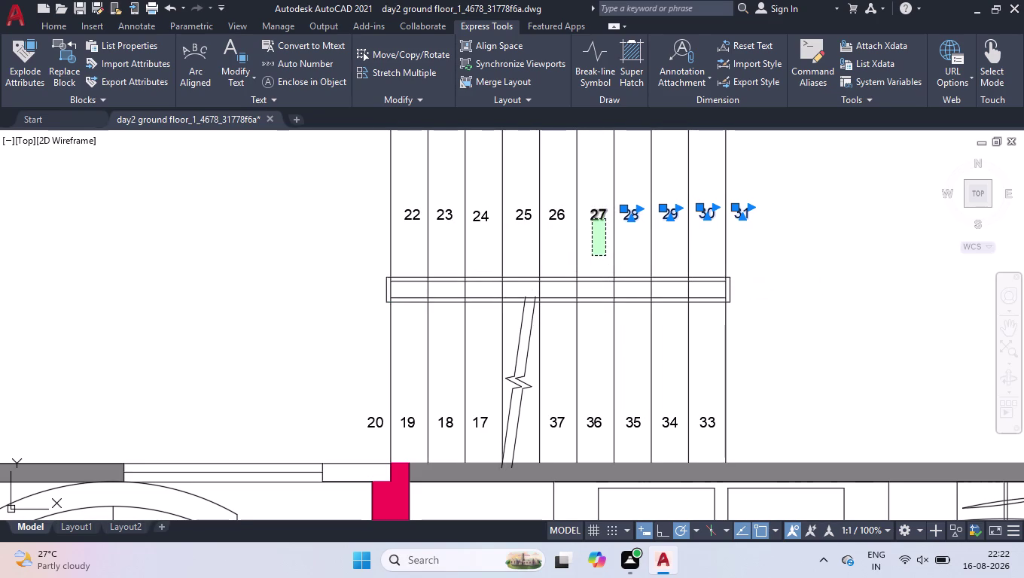
key(space)
Undo the label deletions to restore the upper-row numbers.
key(space)
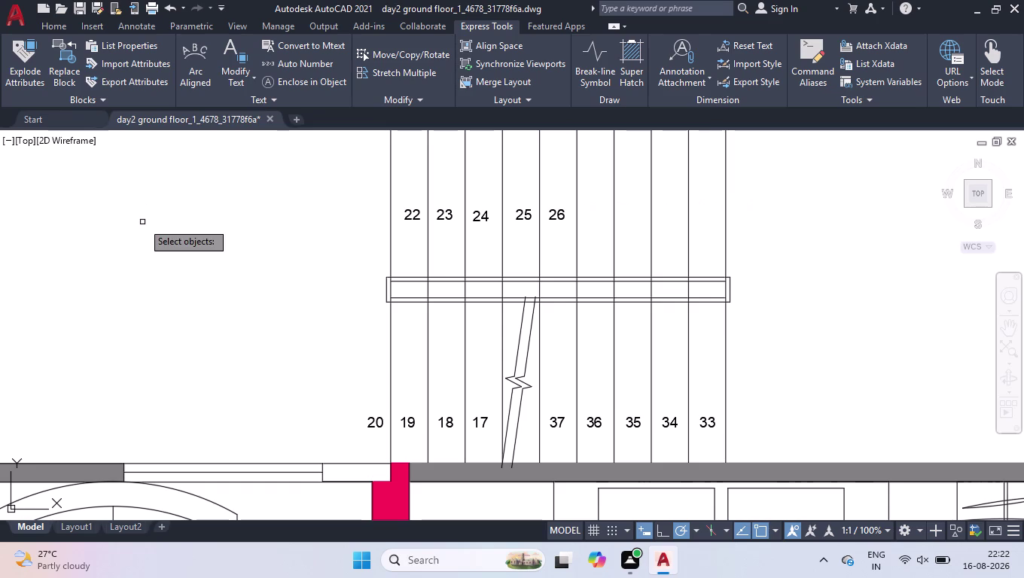
key(space)
key(u)
key(Return)
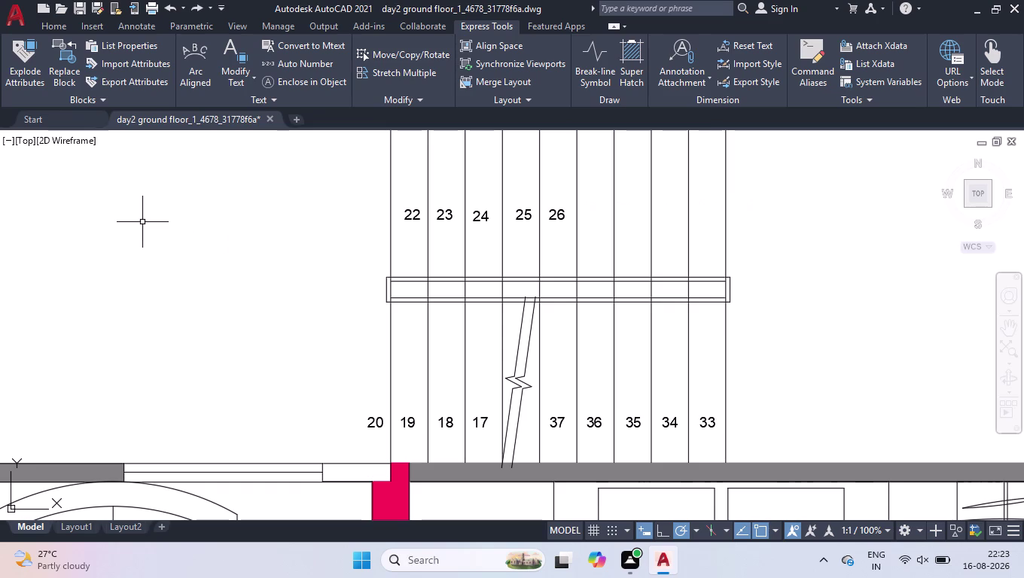
key(u)
key(Return)
key(u)
key(Return)
key(u)
key(Return)
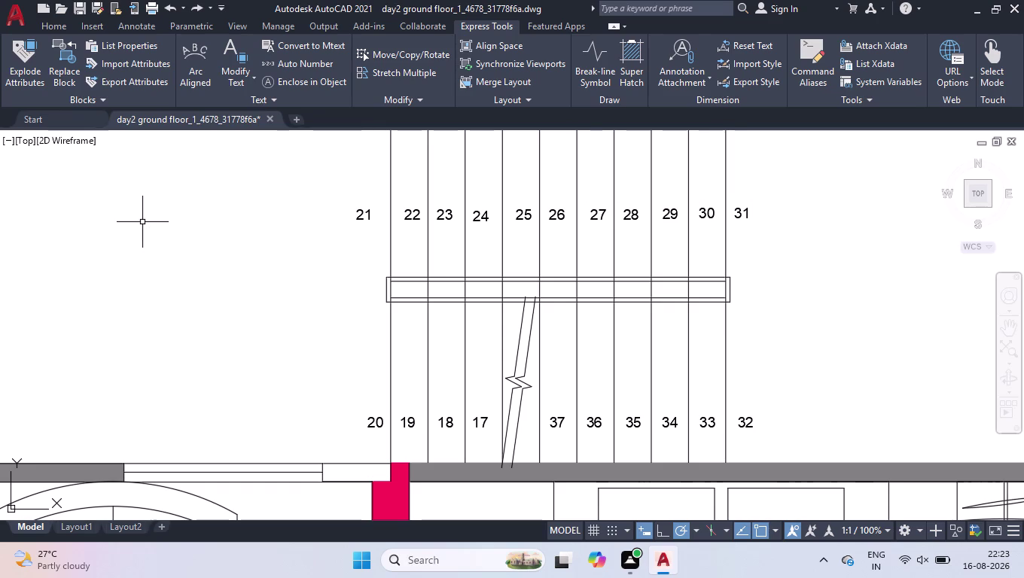
Move upper numbers 21–31 one tread to the right.
click(357, 211)
click(409, 216)
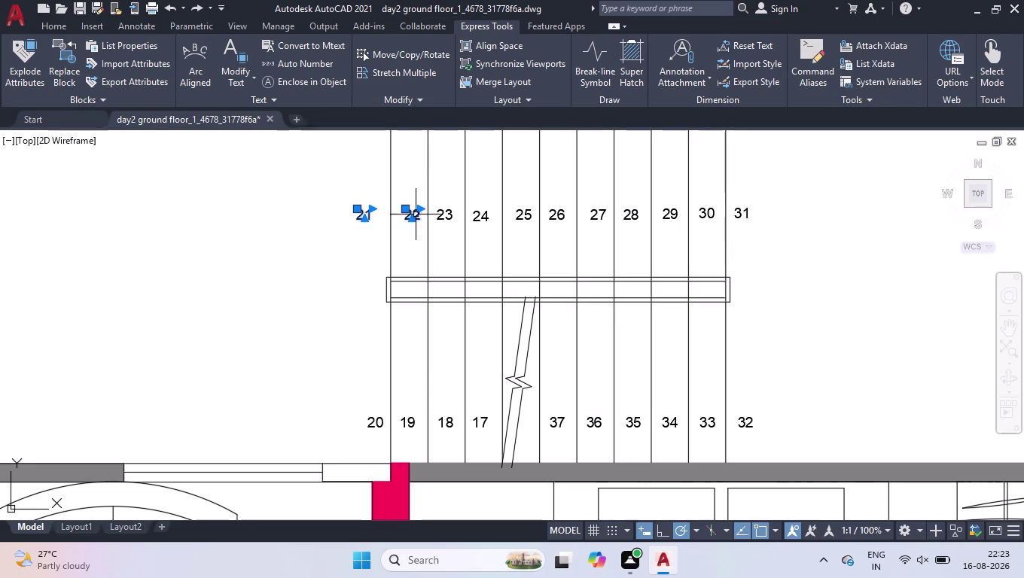
click(436, 211)
drag(475, 215, 476, 209)
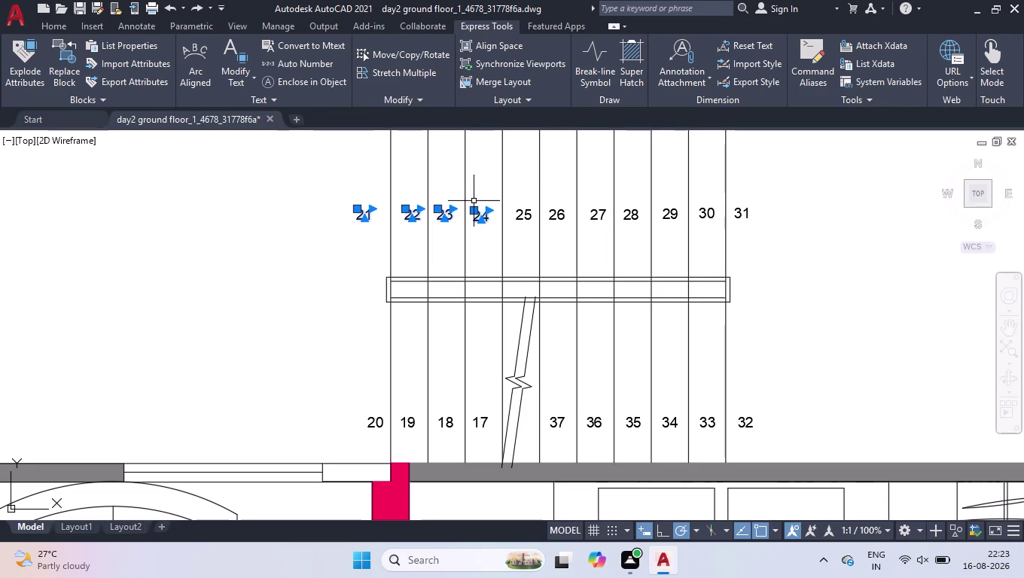
click(515, 205)
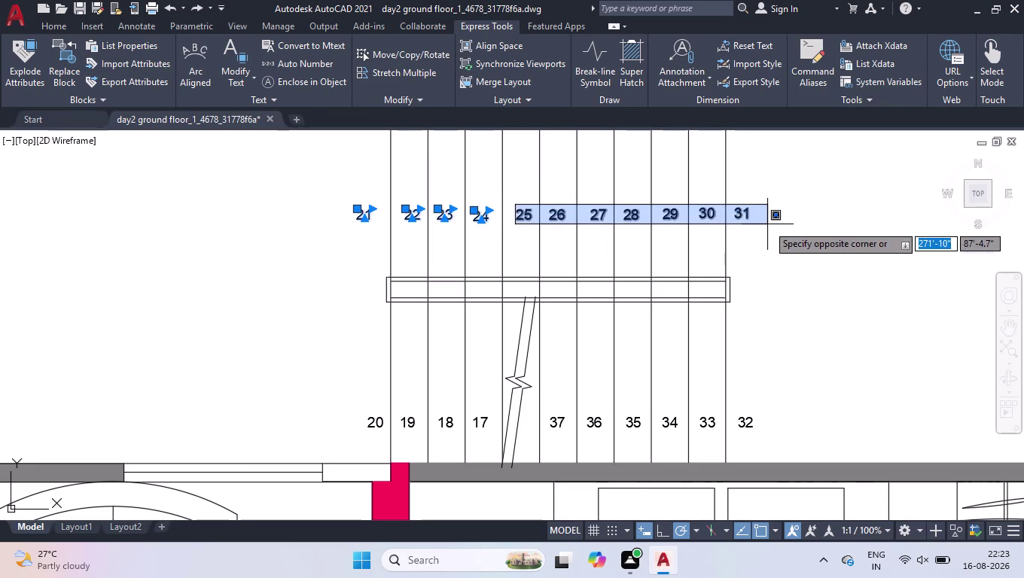
click(767, 224)
key(m)
key(o)
key(v)
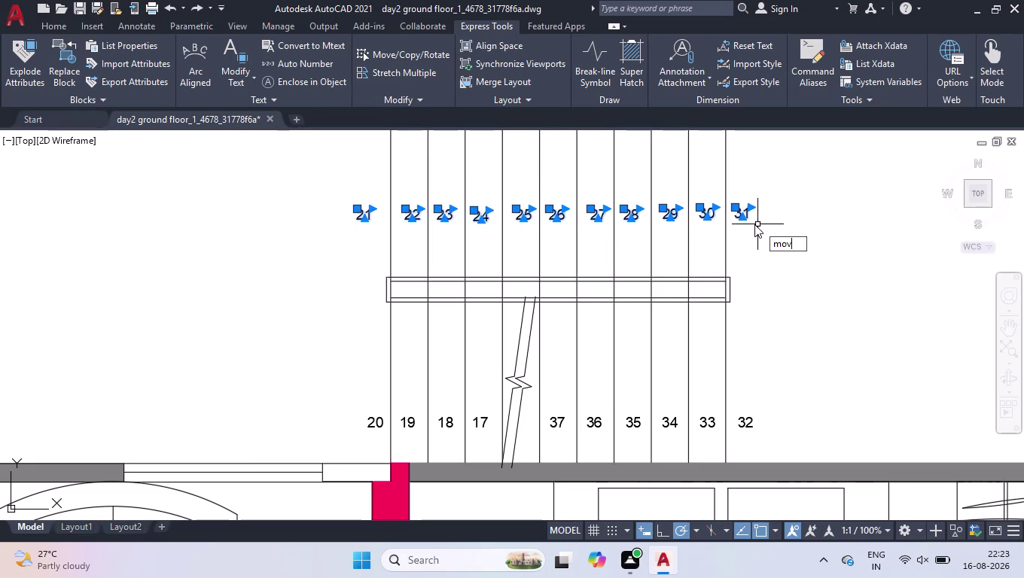
key(Return)
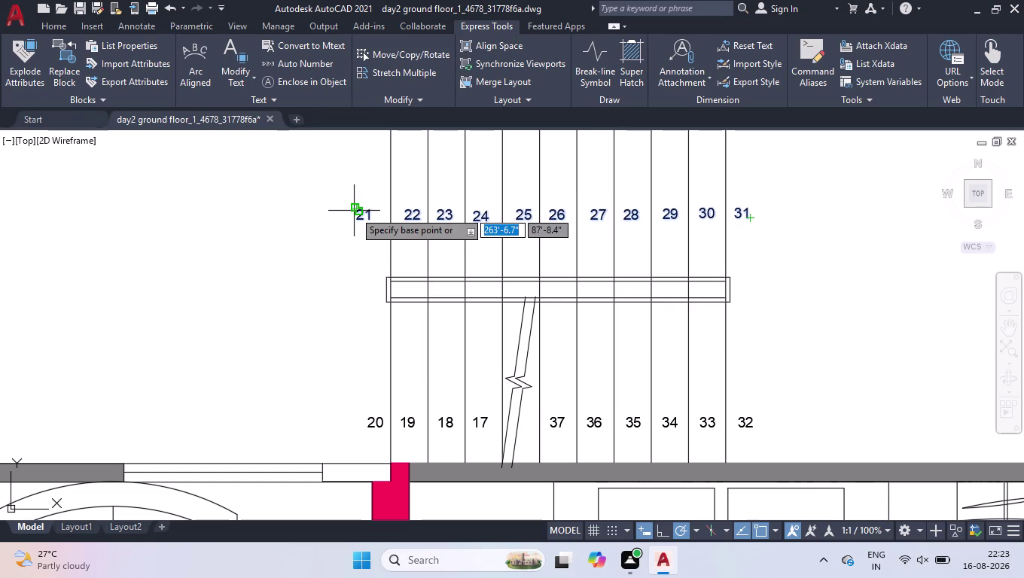
click(354, 211)
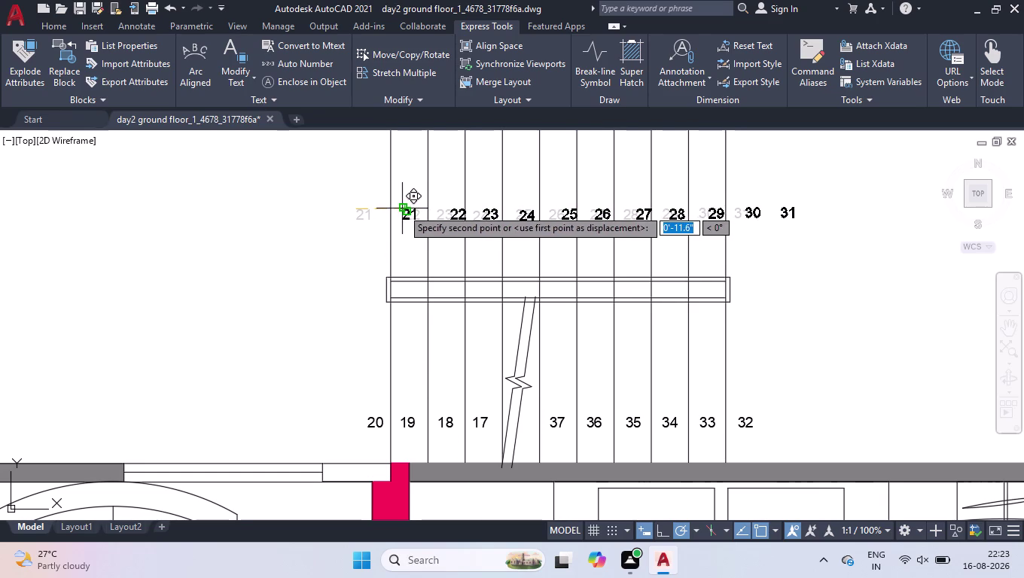
click(399, 210)
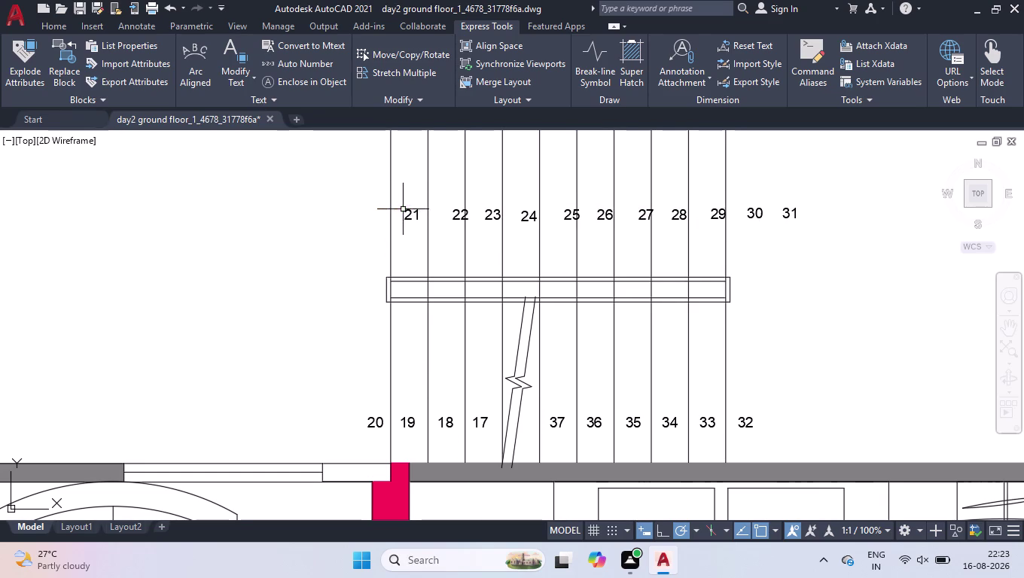
Select numbers 30–37 and start moving the lower row from a base point at 32.
click(747, 198)
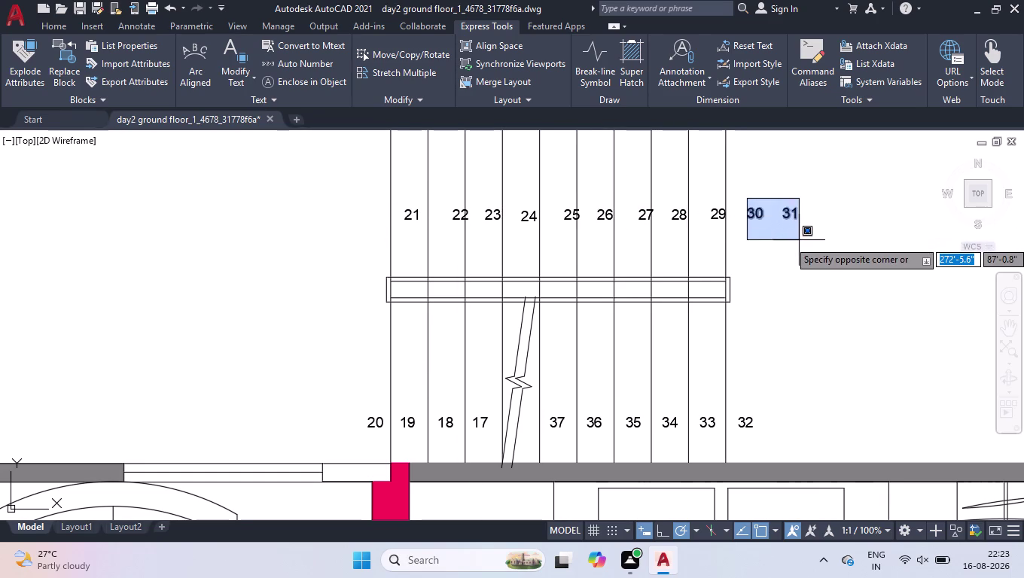
click(766, 191)
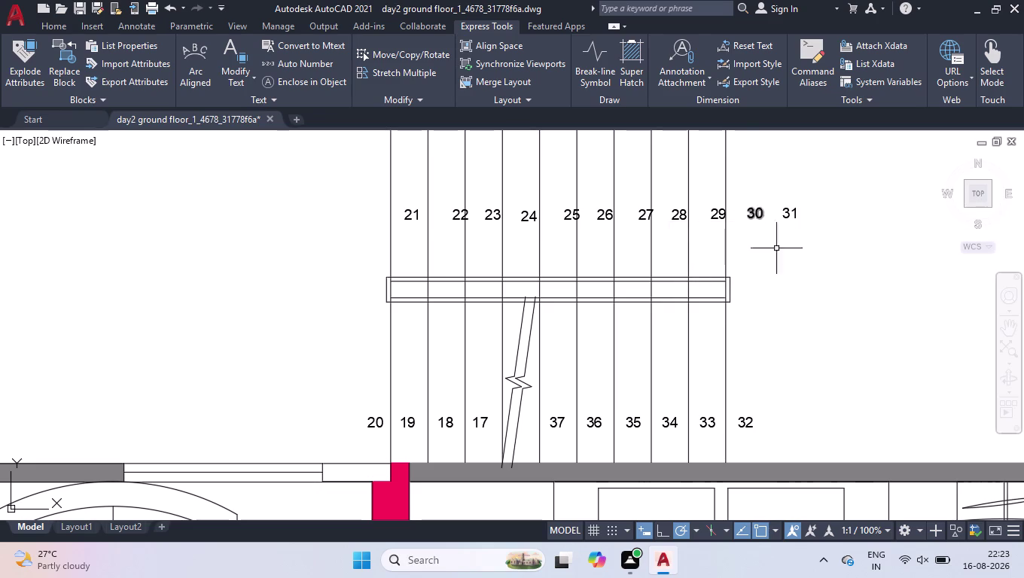
click(772, 409)
click(751, 435)
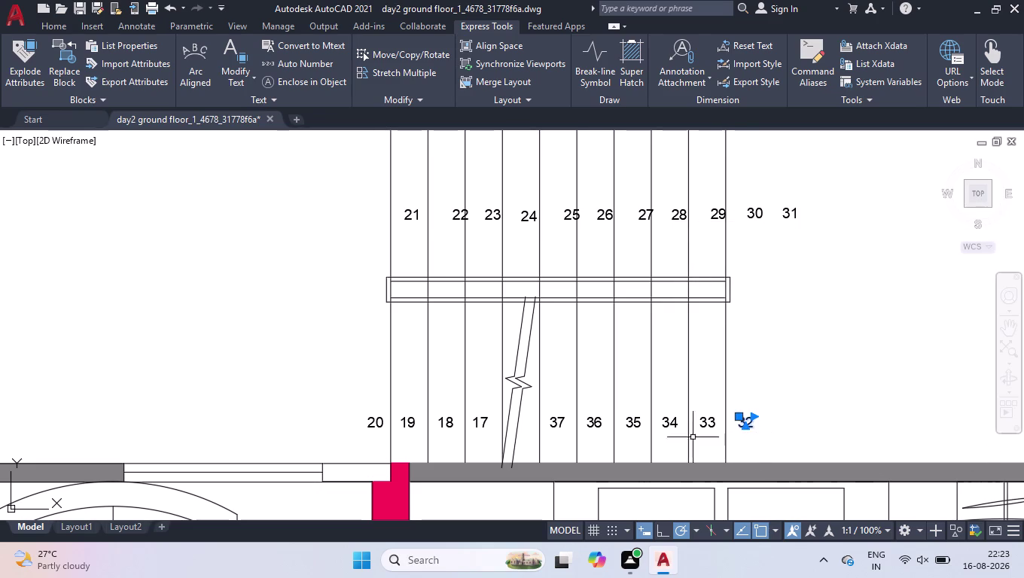
drag(545, 417, 555, 420)
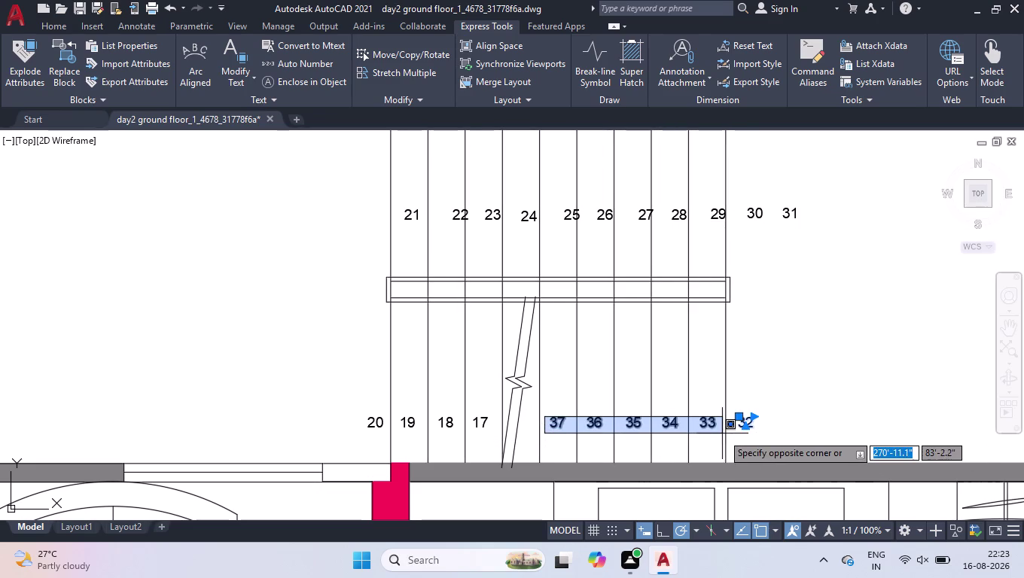
click(722, 433)
text(mov)
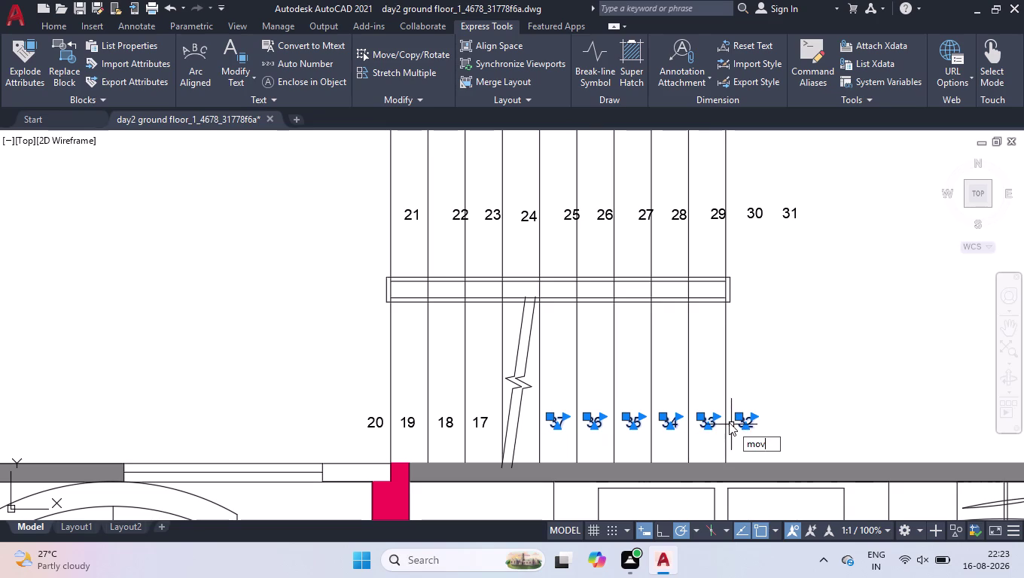
key(Return)
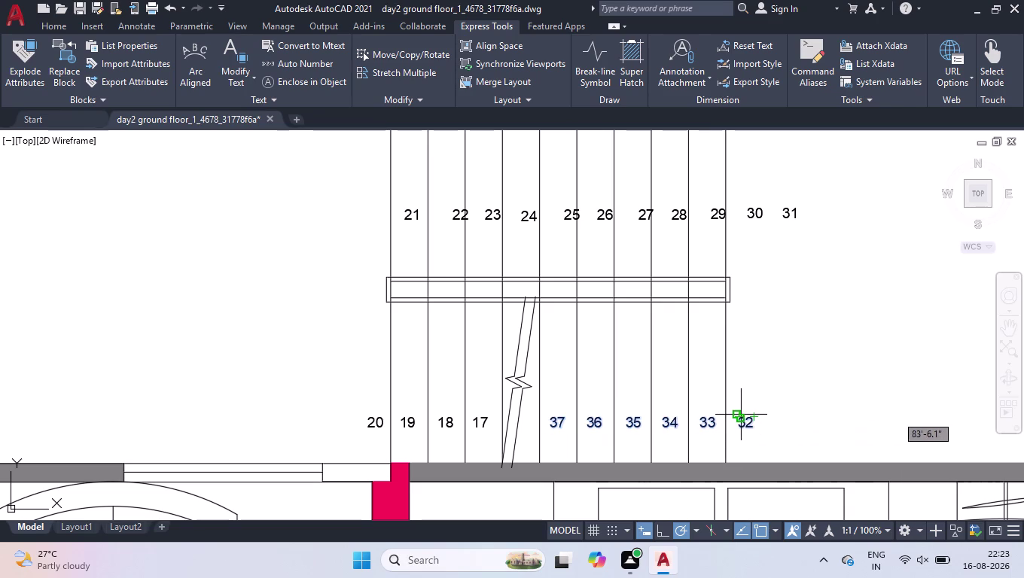
click(742, 415)
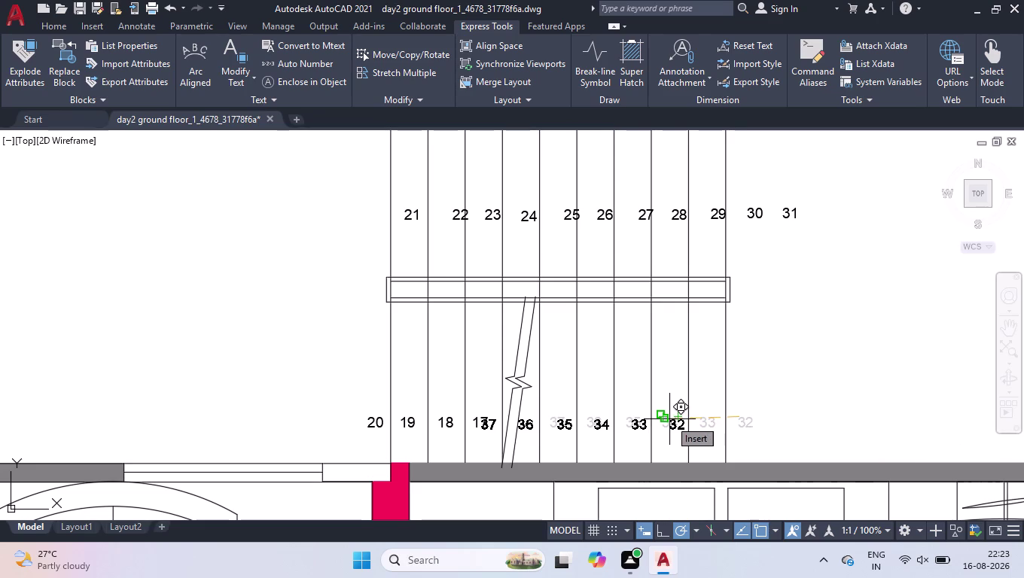
Delete the duplicate number 37 over tread 17 and the number 36 on the break line.
click(670, 419)
scroll(up, 3)
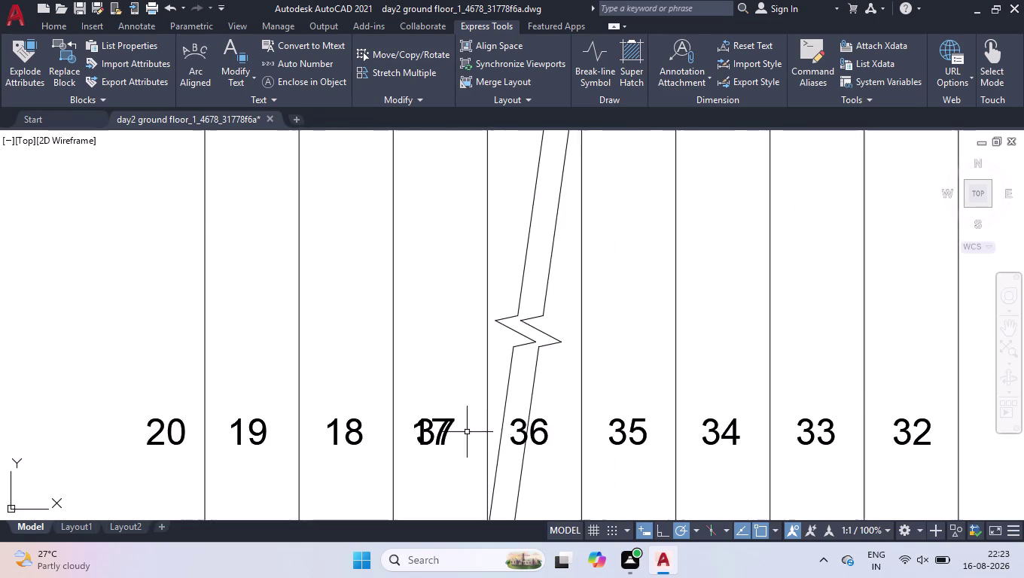
scroll(up, 3)
scroll(up, 3)
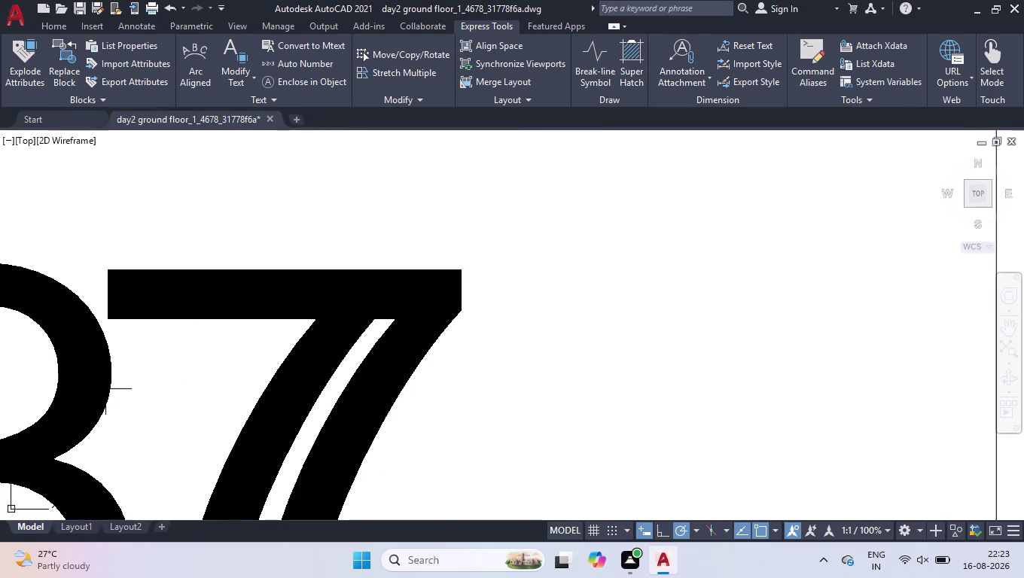
click(105, 390)
click(118, 385)
click(124, 377)
click(92, 396)
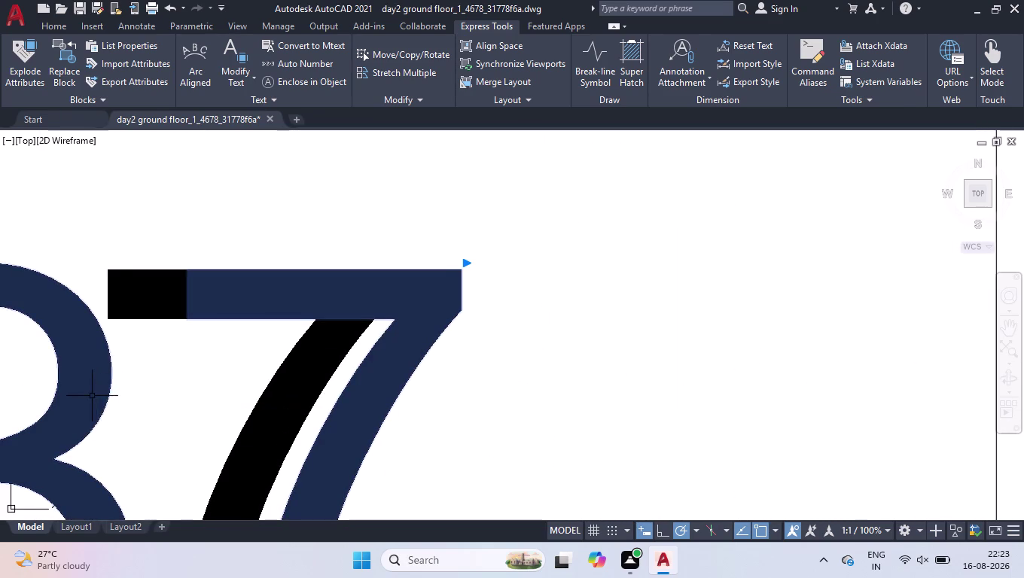
key(Delete)
scroll(down, 3)
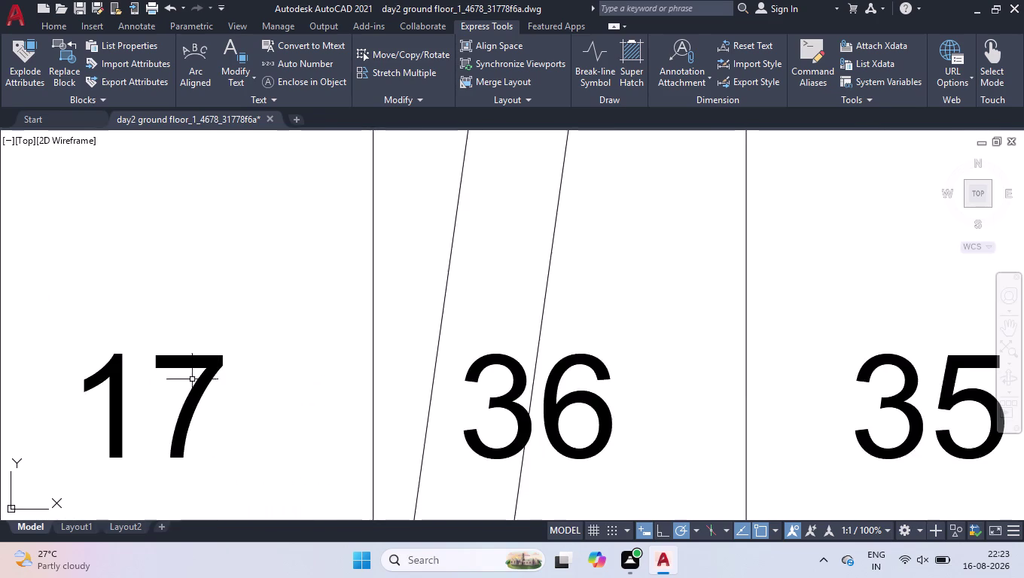
scroll(down, 3)
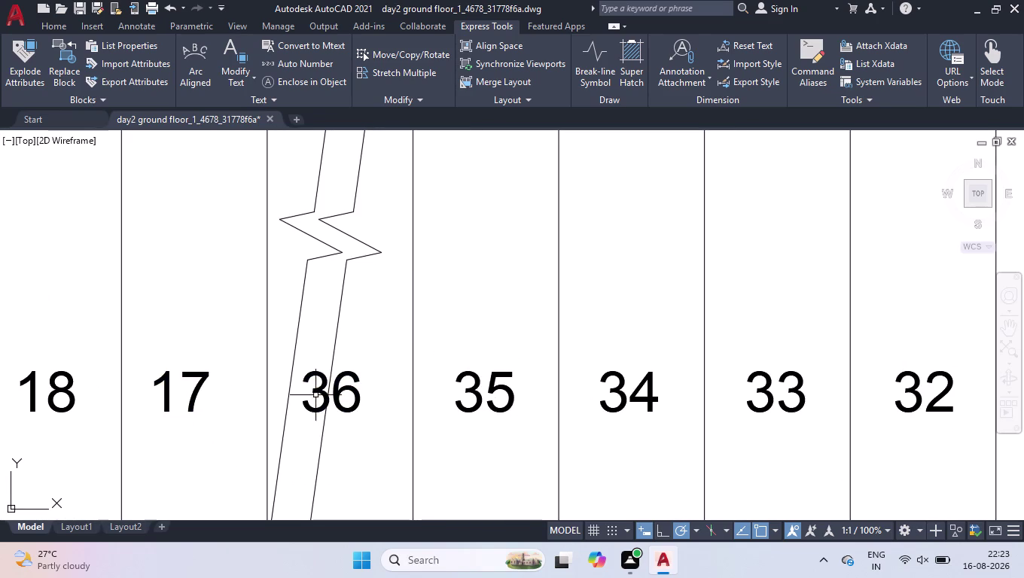
click(316, 392)
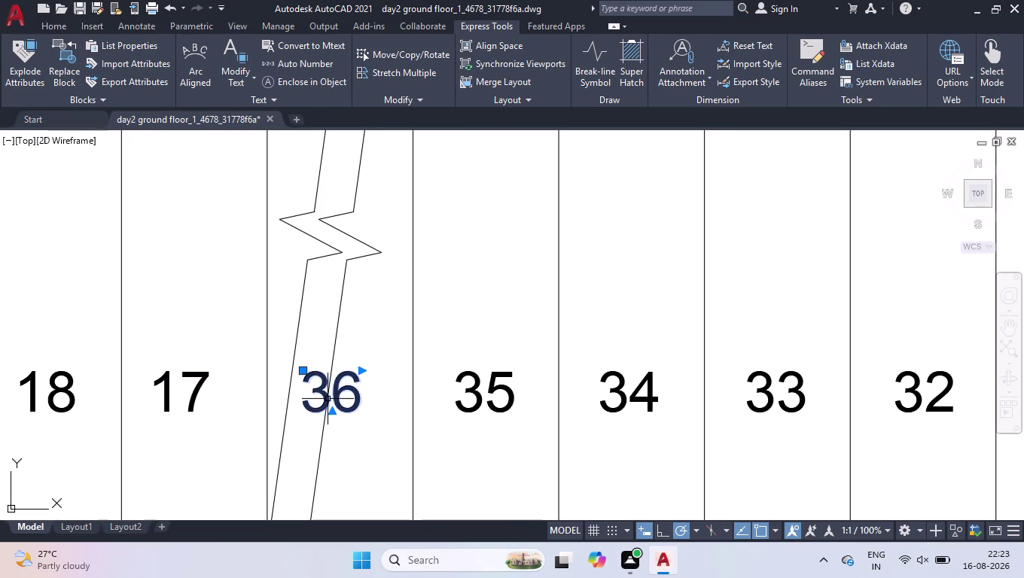
key(Delete)
Move numbers 31 and 30 down into the lower row beside 32.
scroll(down, 3)
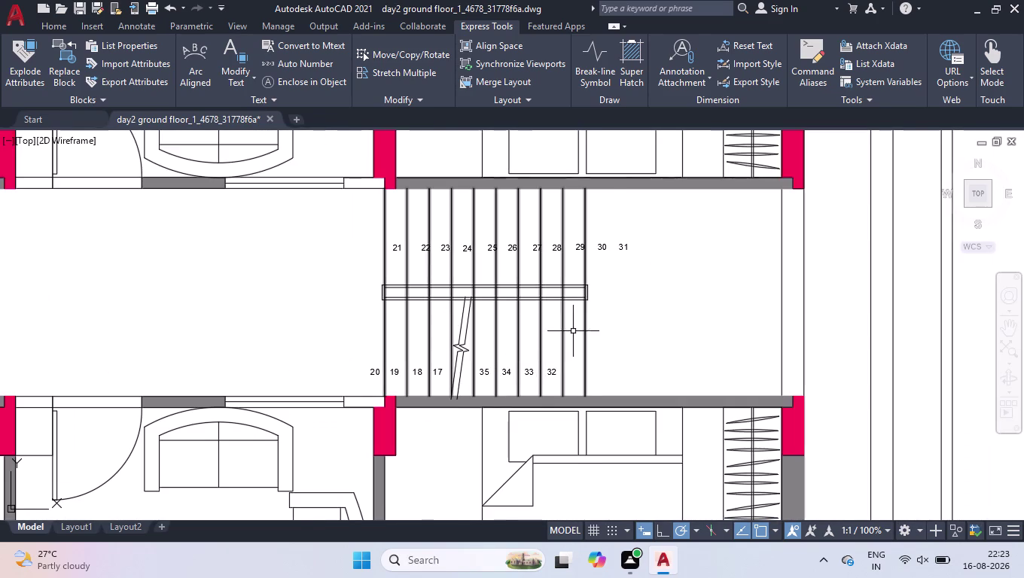
scroll(up, 3)
click(655, 189)
click(651, 199)
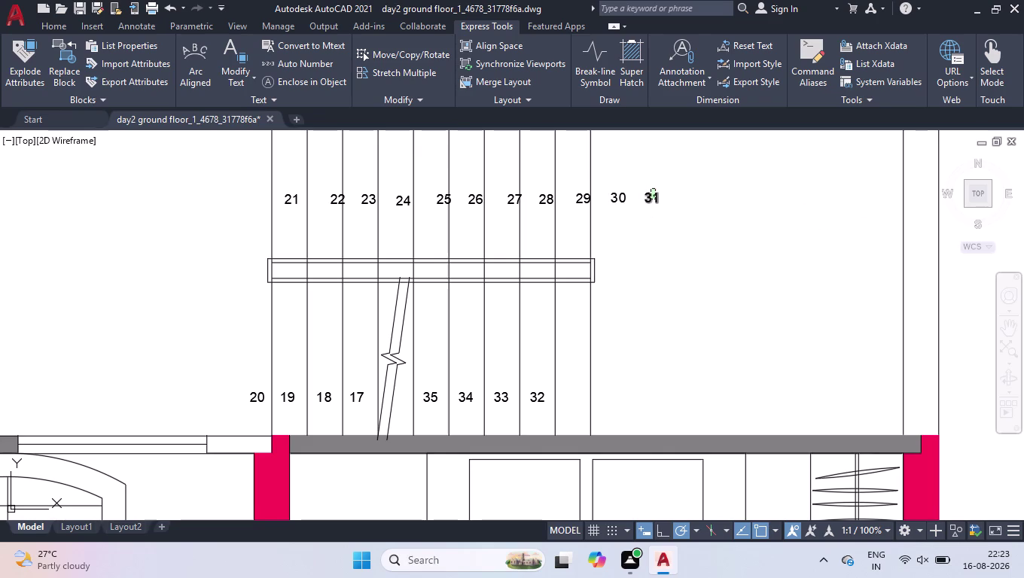
click(644, 192)
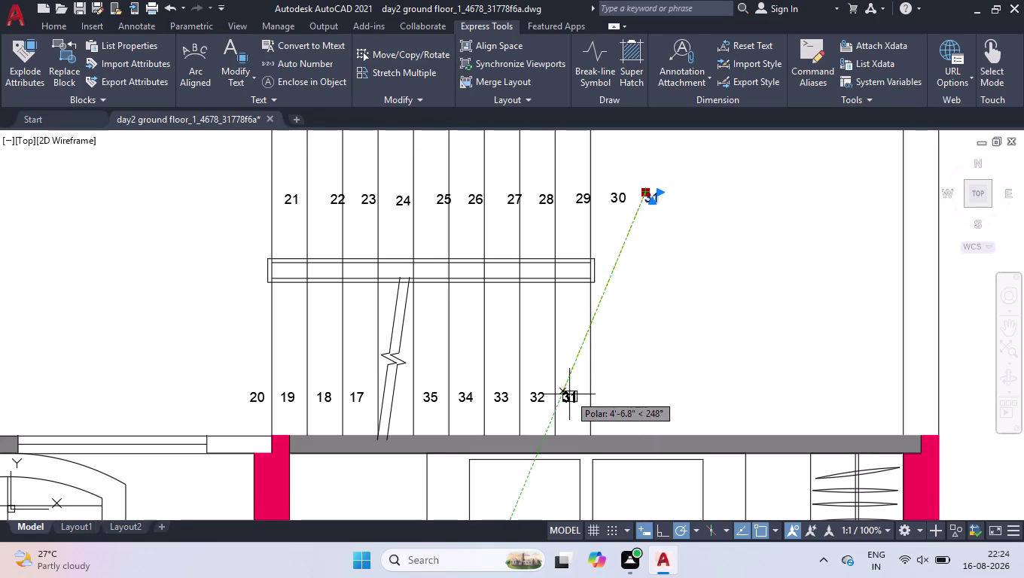
scroll(up, 3)
click(554, 392)
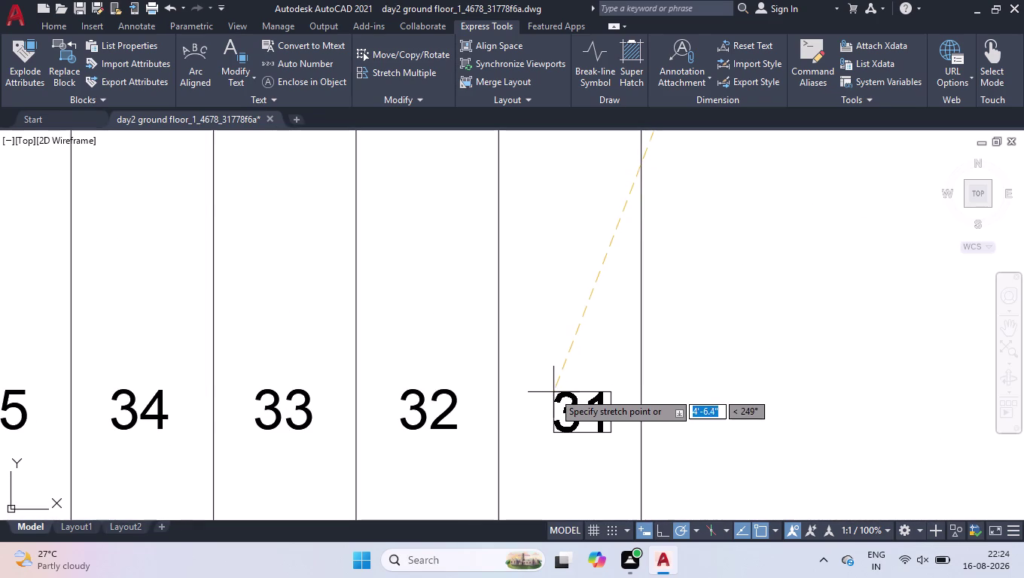
scroll(down, 3)
click(660, 150)
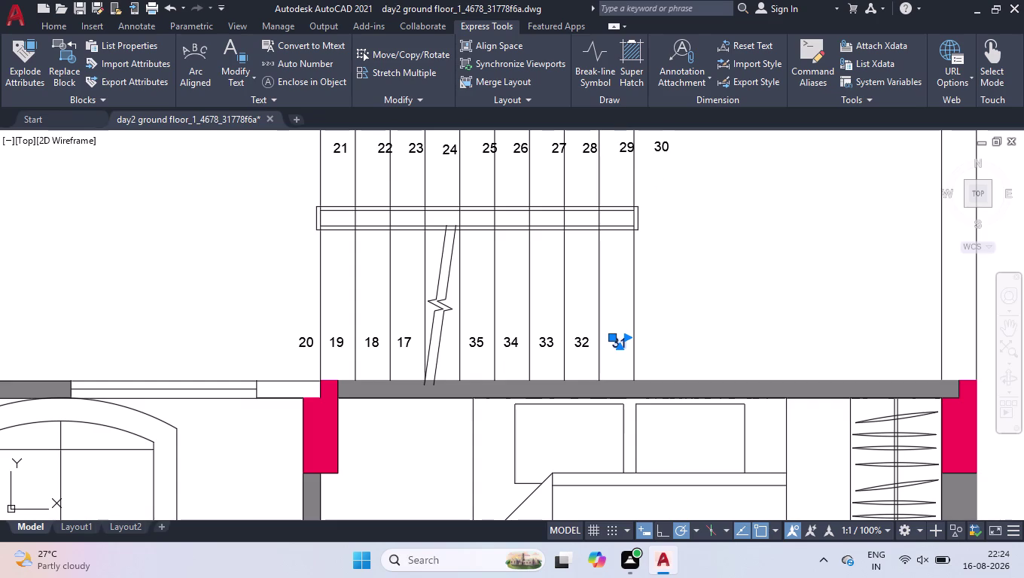
click(656, 142)
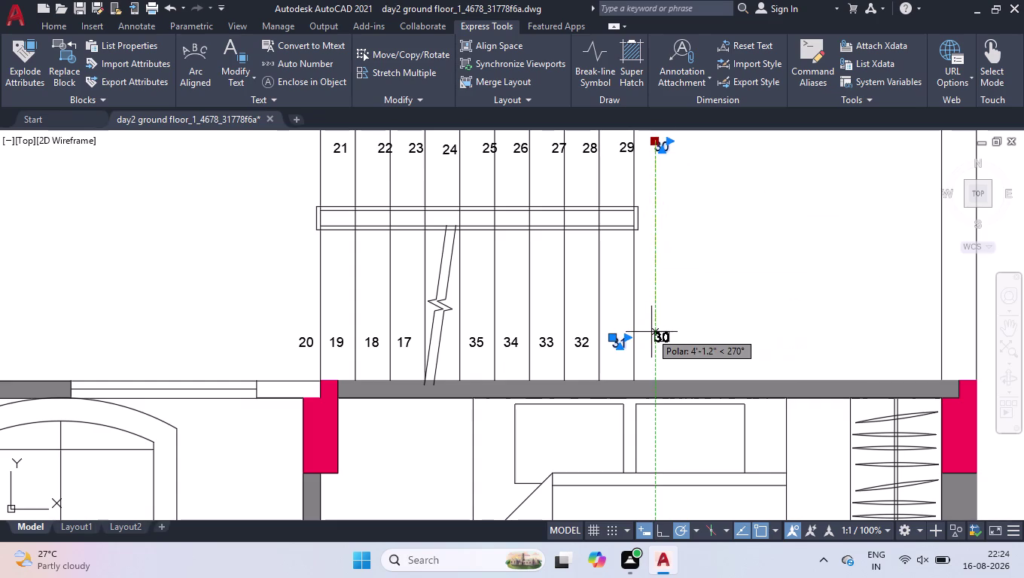
click(648, 333)
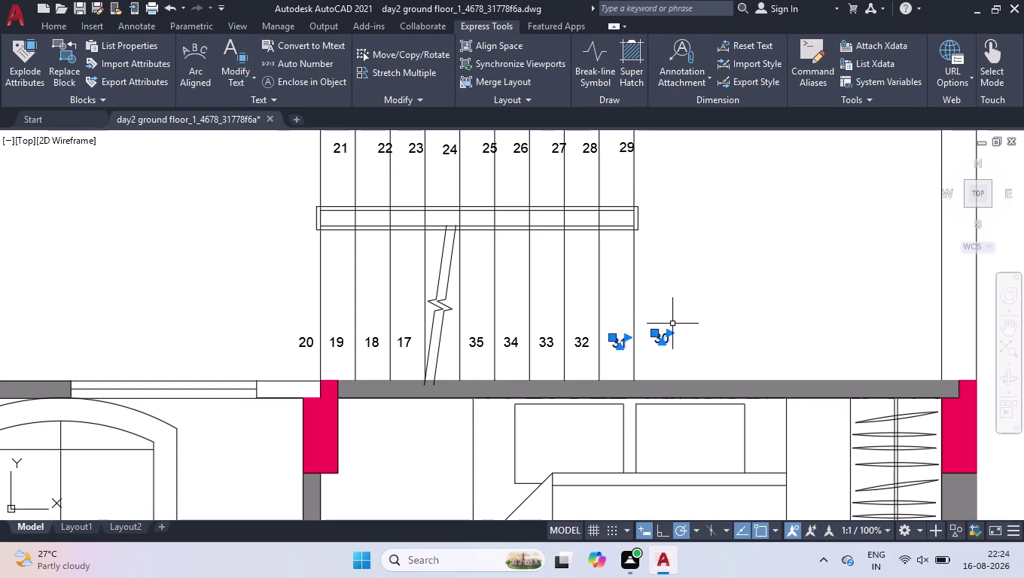
Pick the numbers beside the last treads and run Express Tools Auto Number.
click(669, 324)
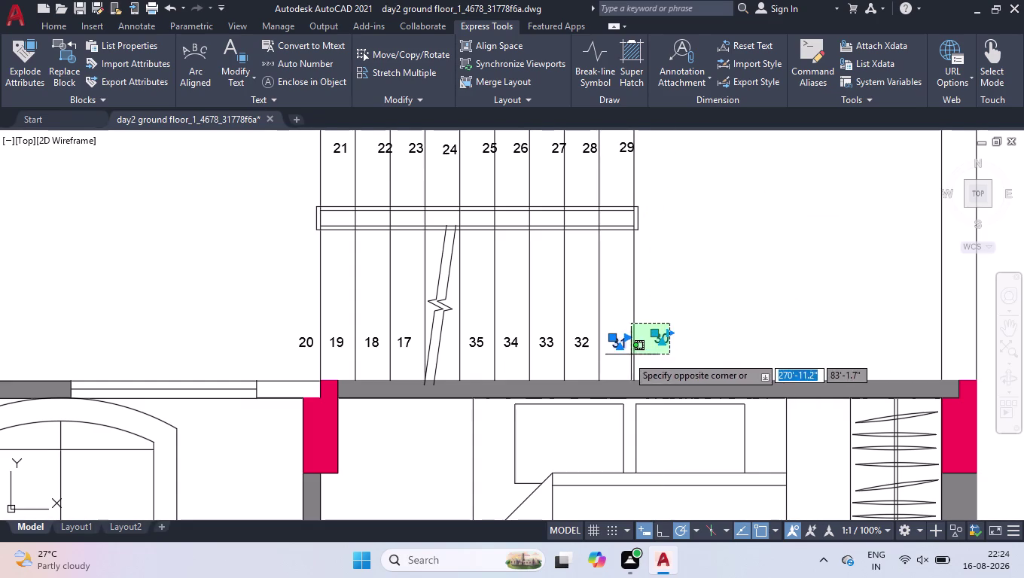
click(604, 356)
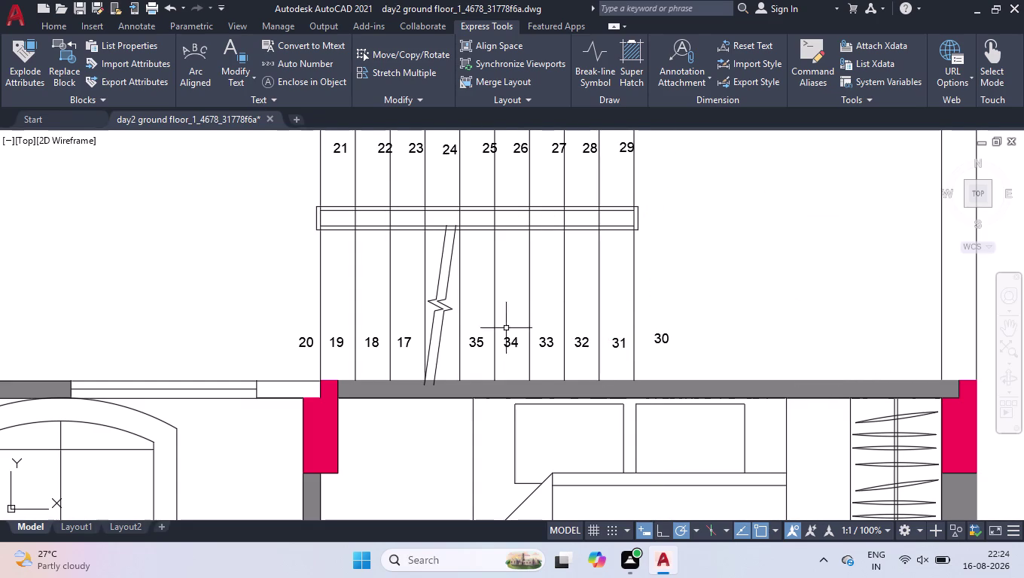
click(310, 78)
click(405, 340)
click(379, 339)
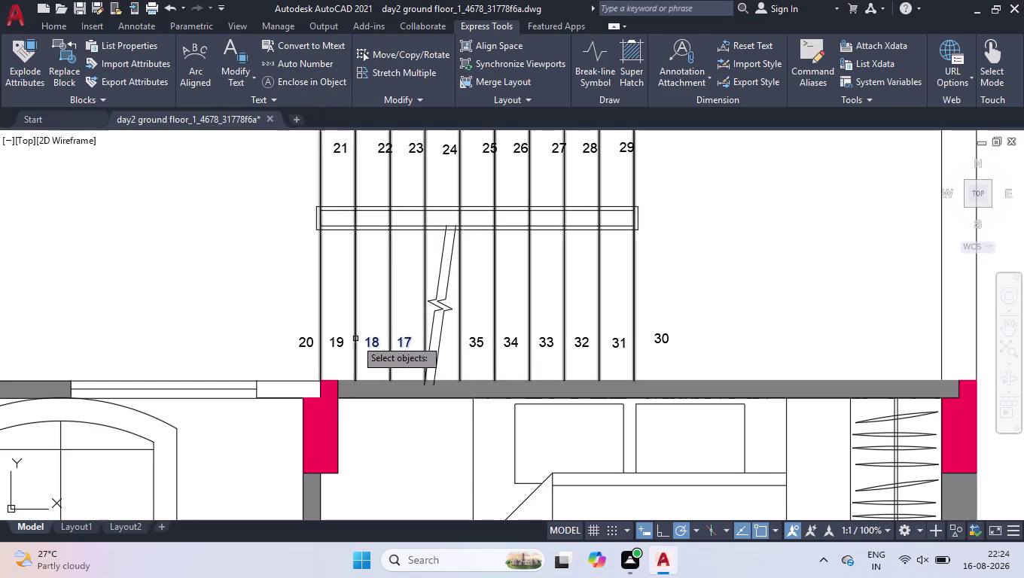
click(345, 340)
click(305, 344)
scroll(down, 3)
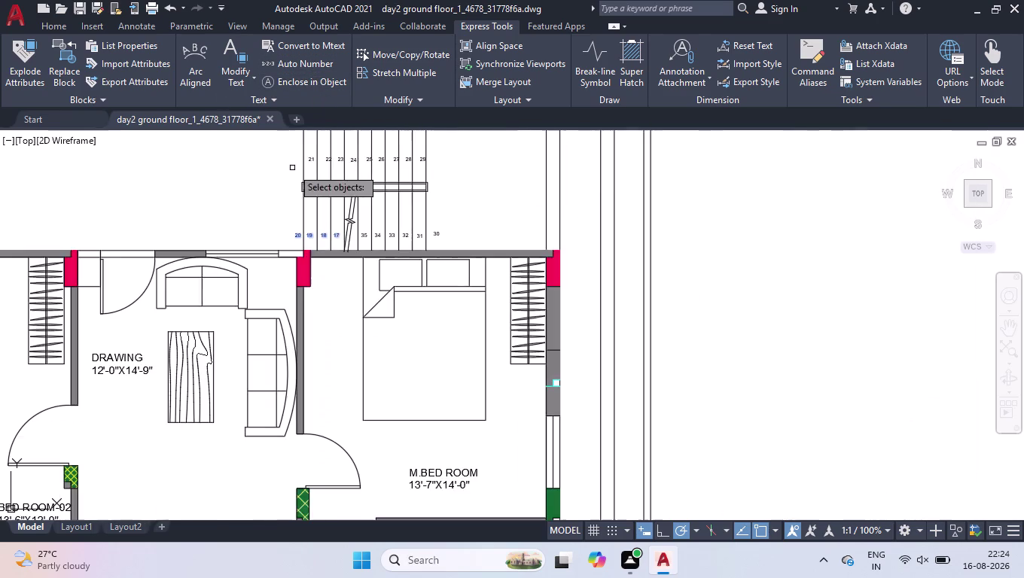
scroll(up, 3)
drag(294, 153, 301, 154)
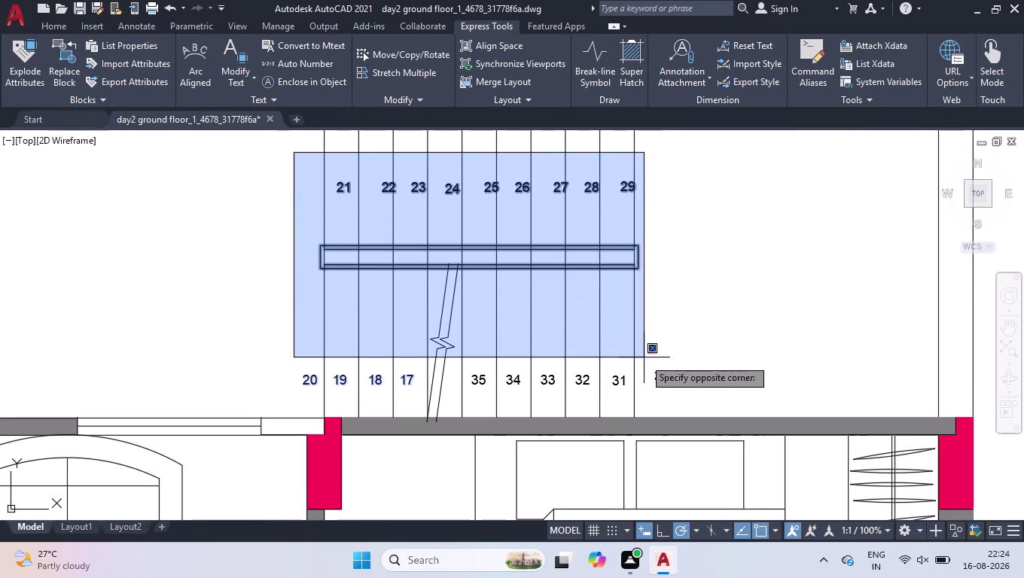
click(660, 218)
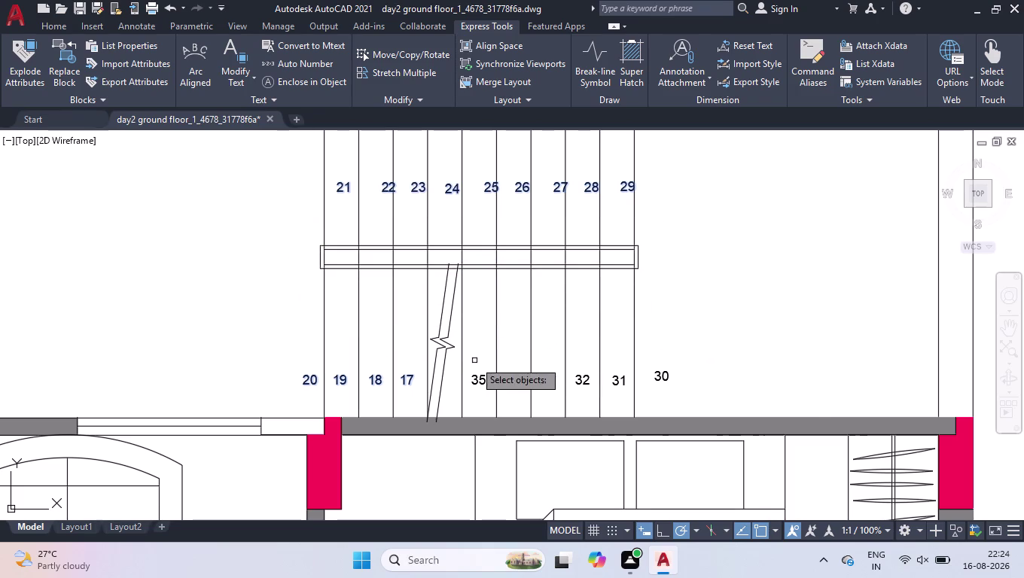
click(471, 363)
click(707, 400)
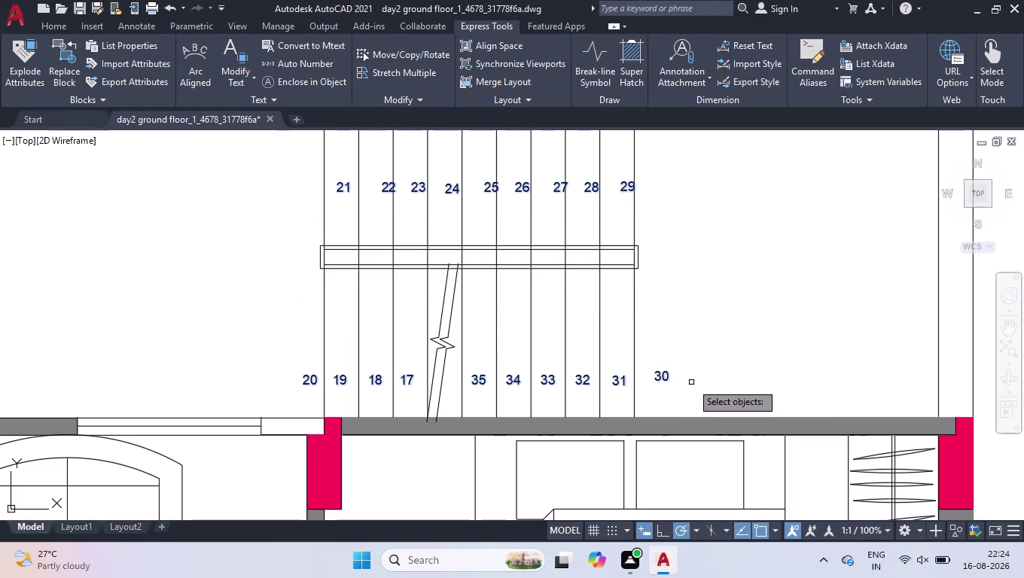
key(Return)
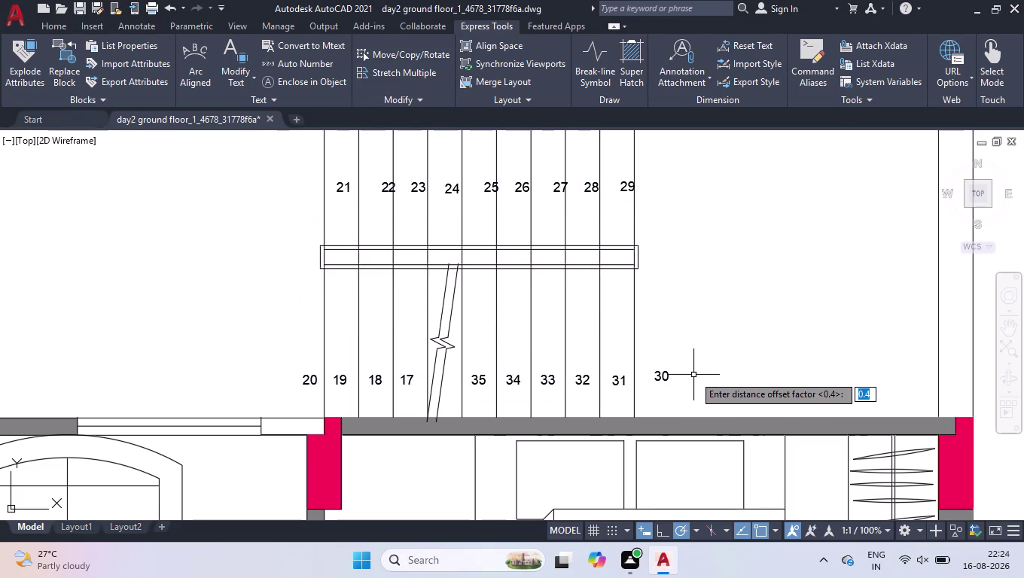
key(Return)
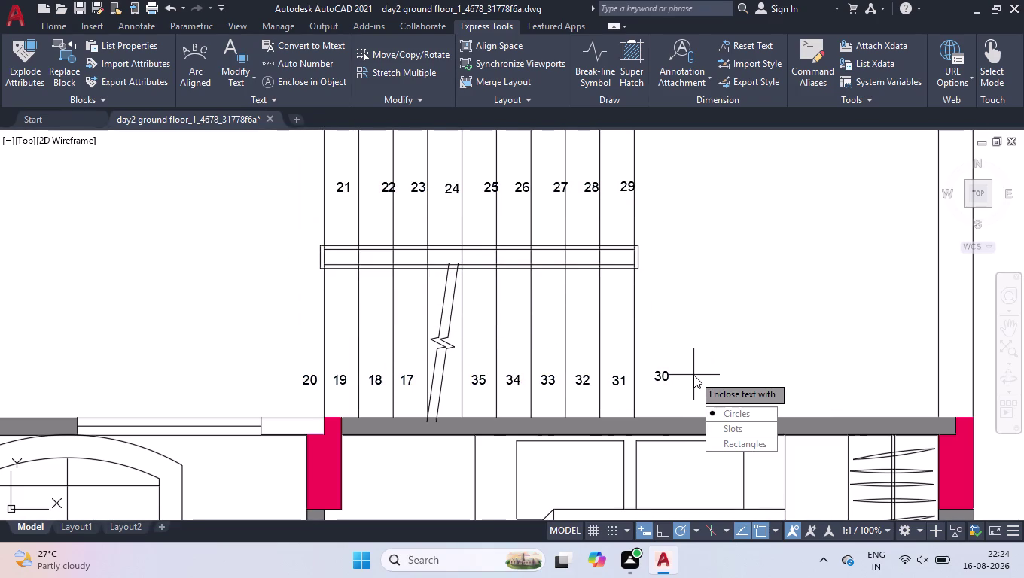
key(Return)
key(Return)
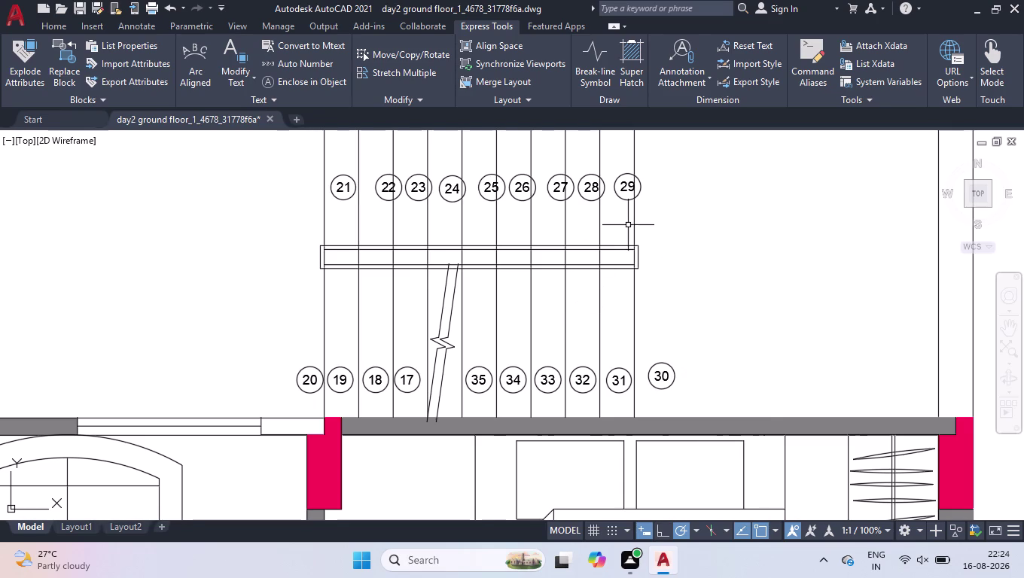
scroll(up, 3)
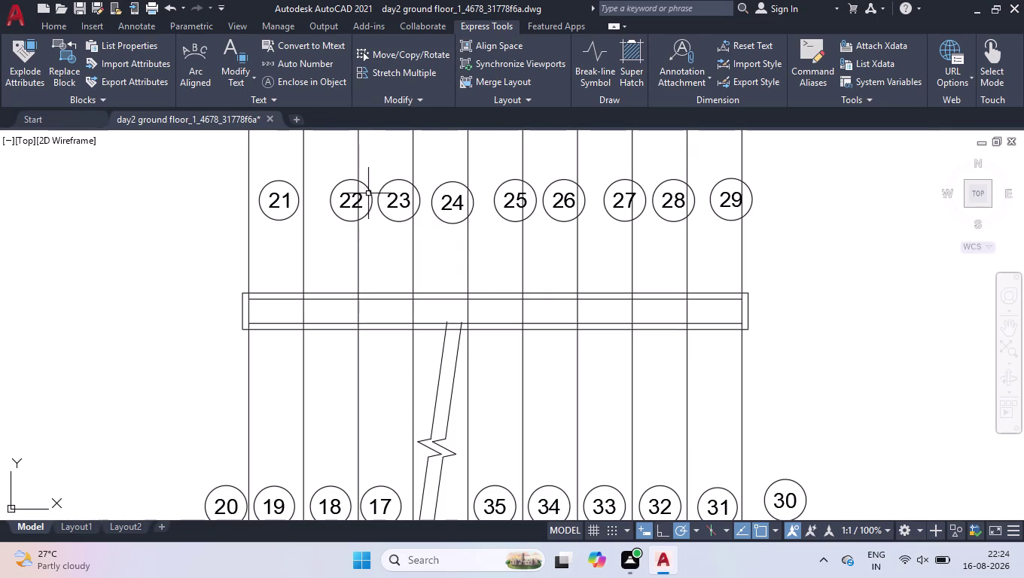
key(u)
key(Return)
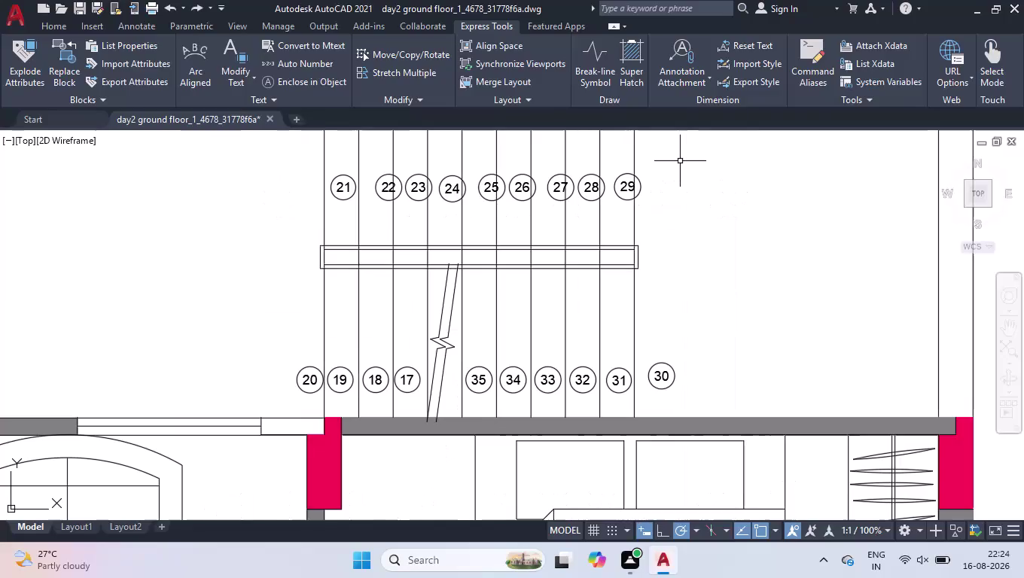
key(u)
key(Return)
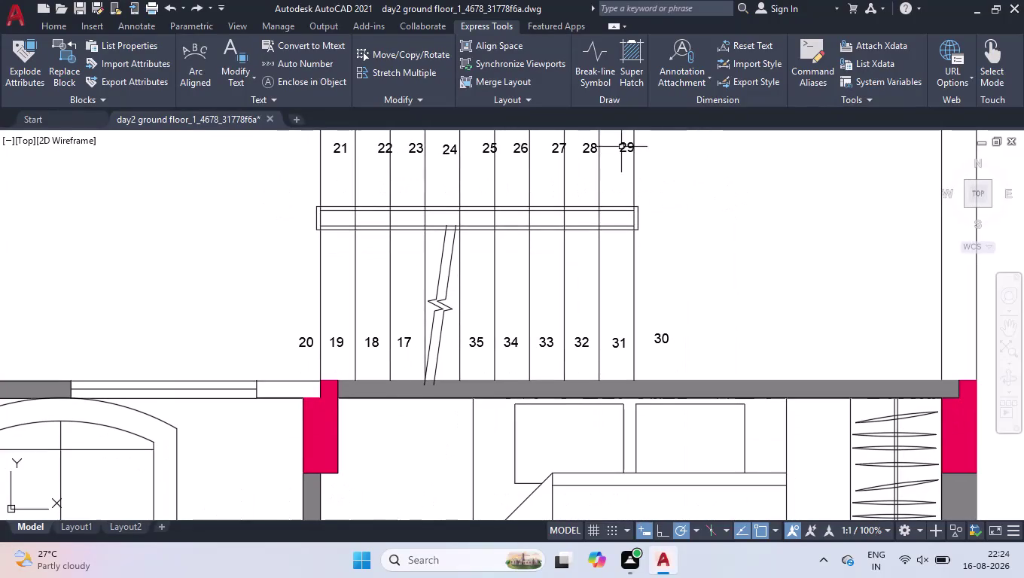
Grip-move tread numbers 22, 24 and 25 level with the row.
scroll(down, 3)
scroll(up, 3)
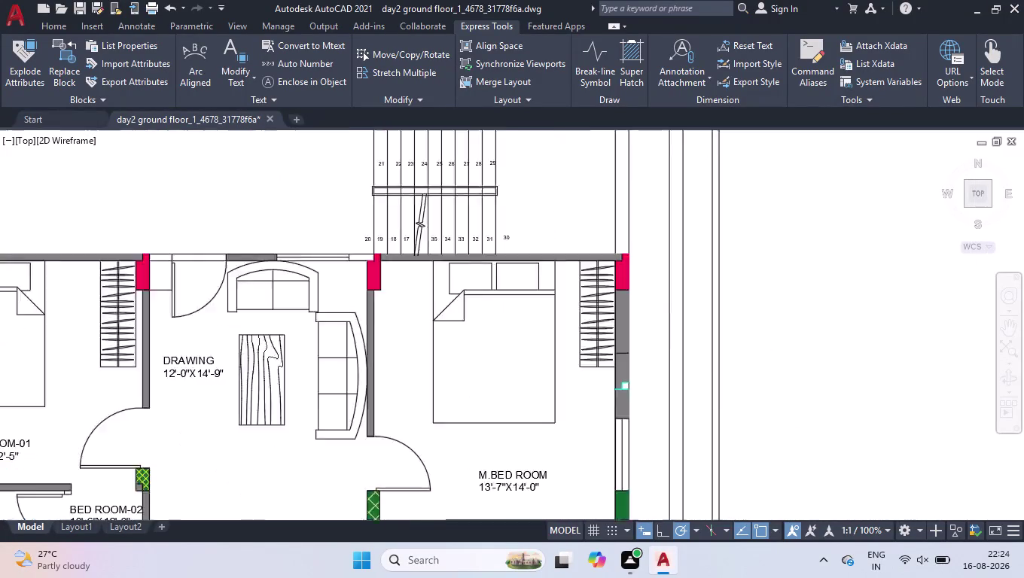
scroll(up, 3)
scroll(up, 3)
scroll(up, 3)
click(310, 227)
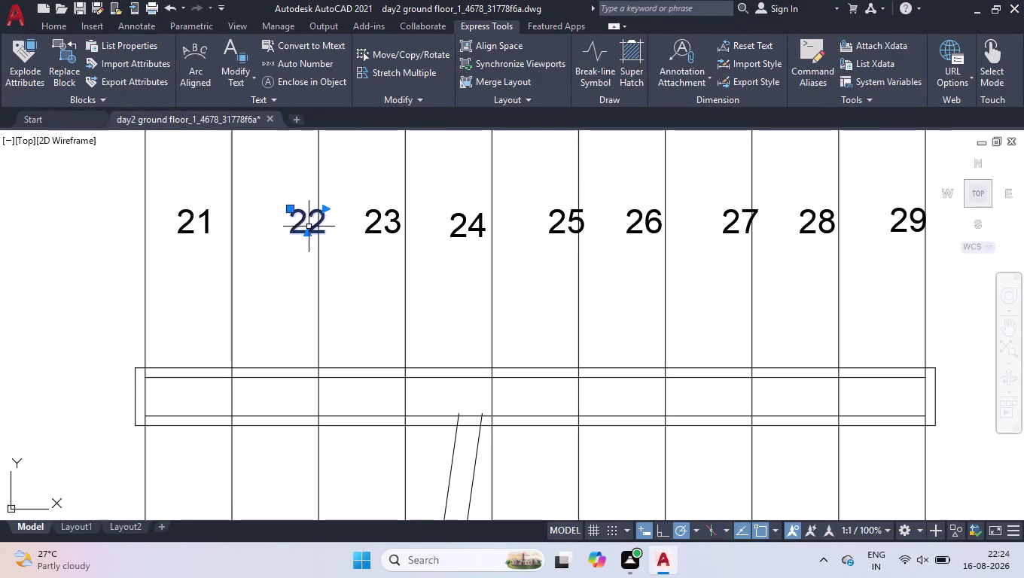
click(290, 210)
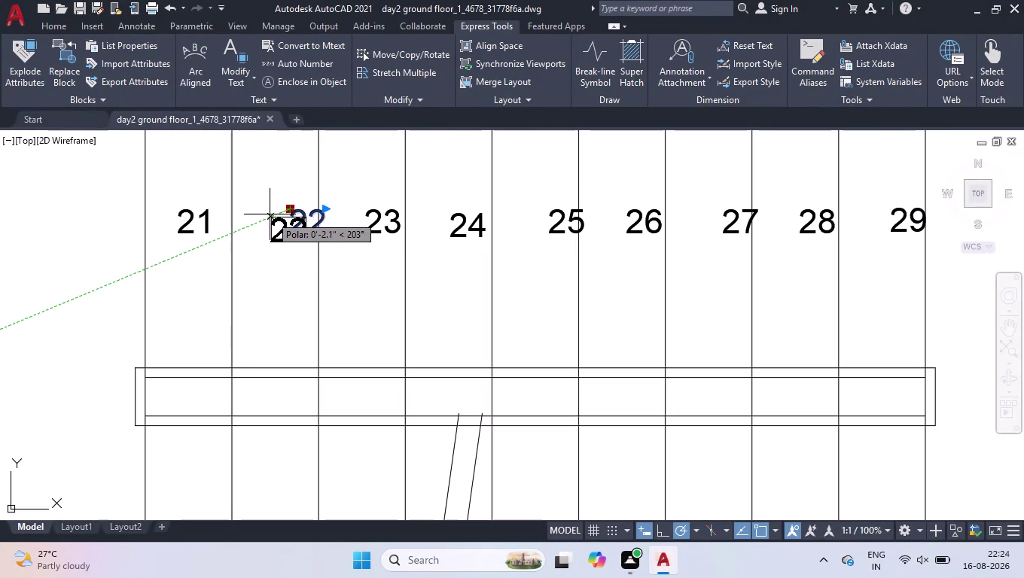
click(269, 212)
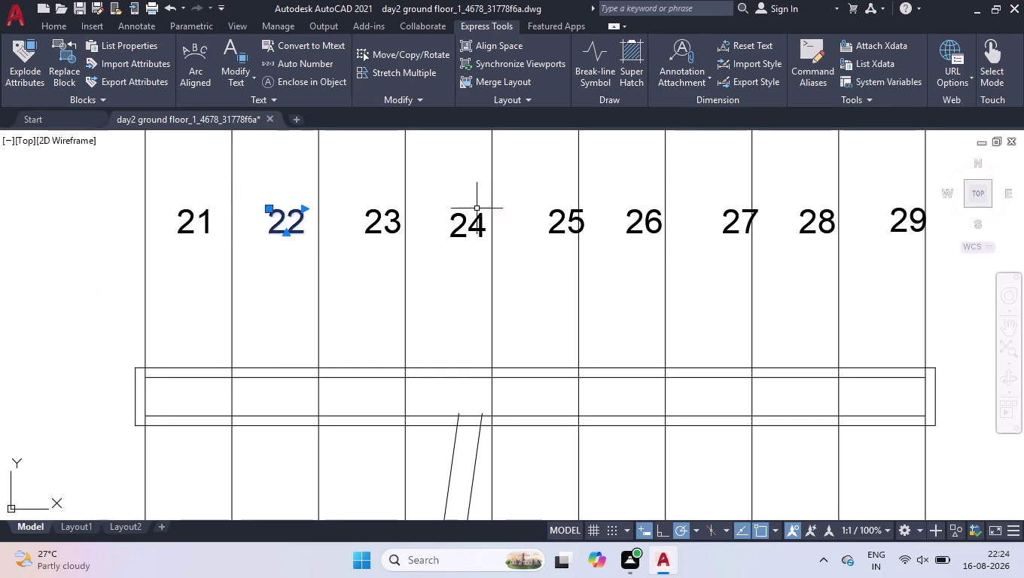
click(460, 221)
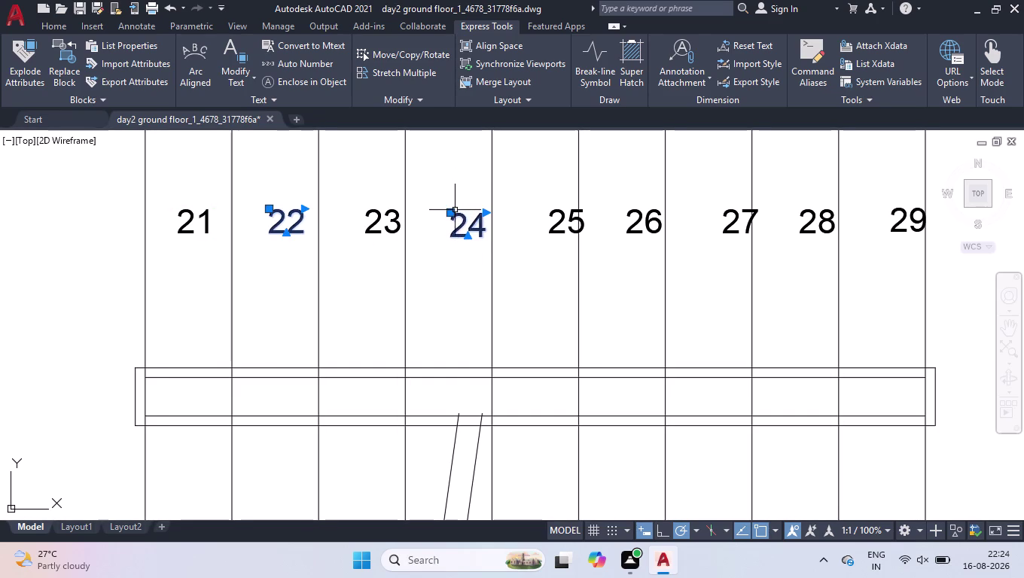
click(452, 214)
click(434, 214)
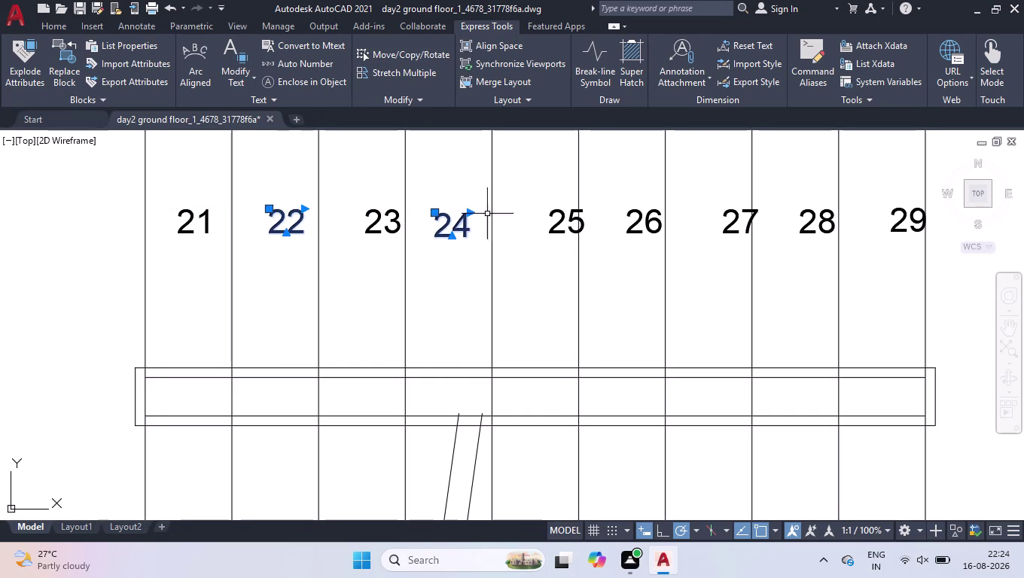
click(554, 222)
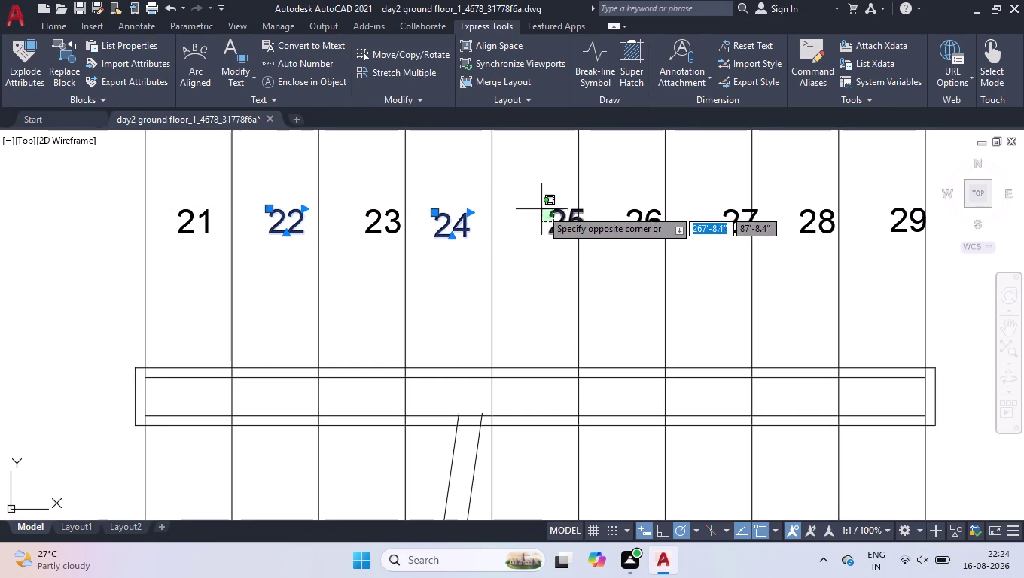
click(540, 209)
click(547, 210)
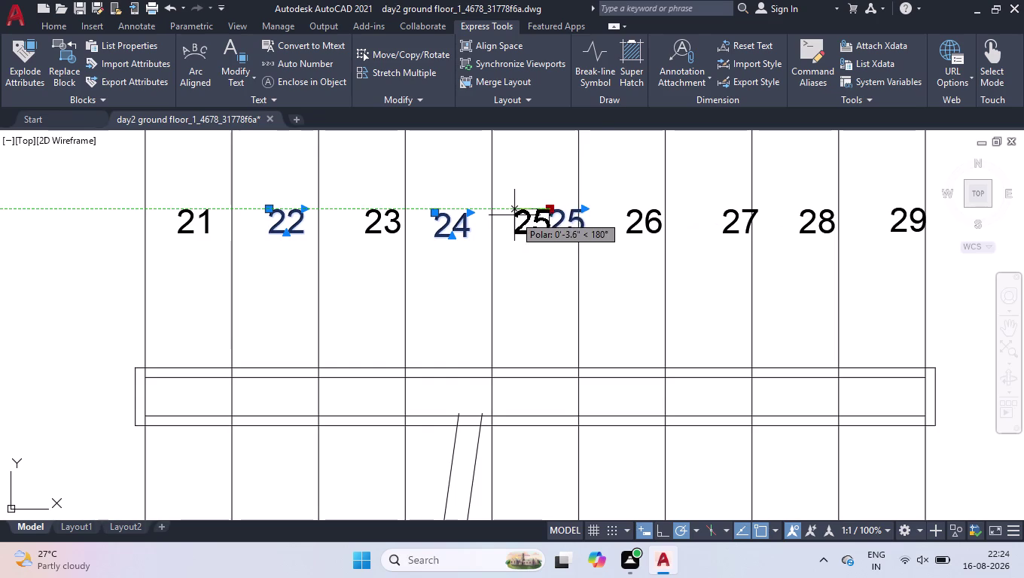
click(514, 215)
Grip-move tread numbers 26, 27 and 28 level with the row.
click(645, 215)
click(630, 211)
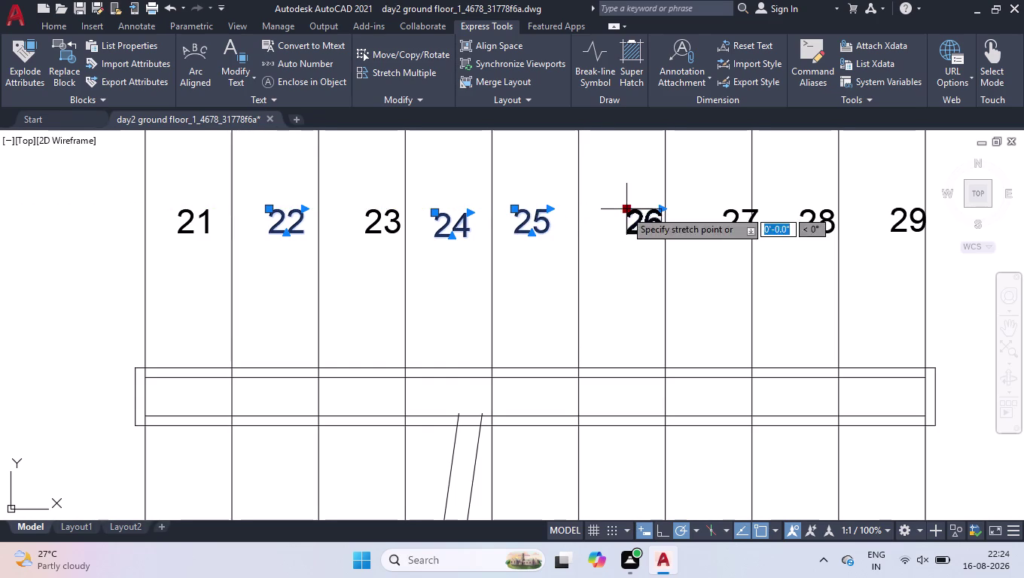
click(613, 210)
click(728, 220)
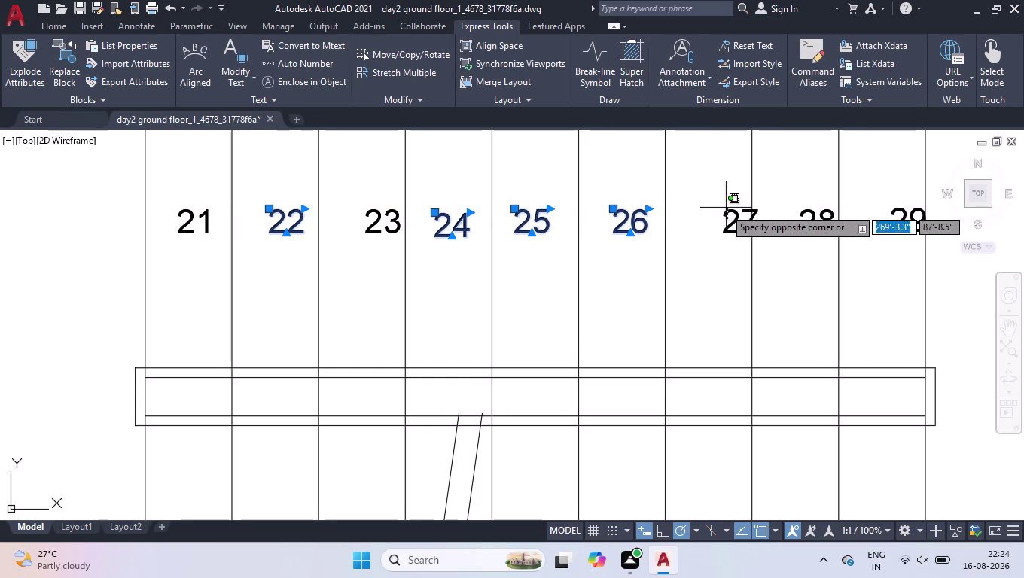
click(719, 207)
click(724, 210)
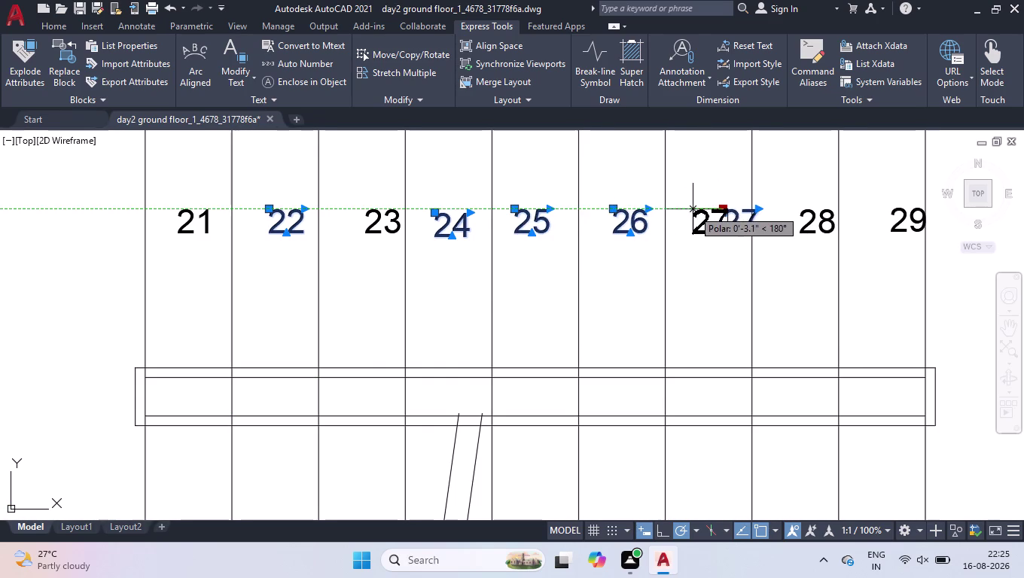
click(693, 209)
scroll(down, 3)
scroll(up, 3)
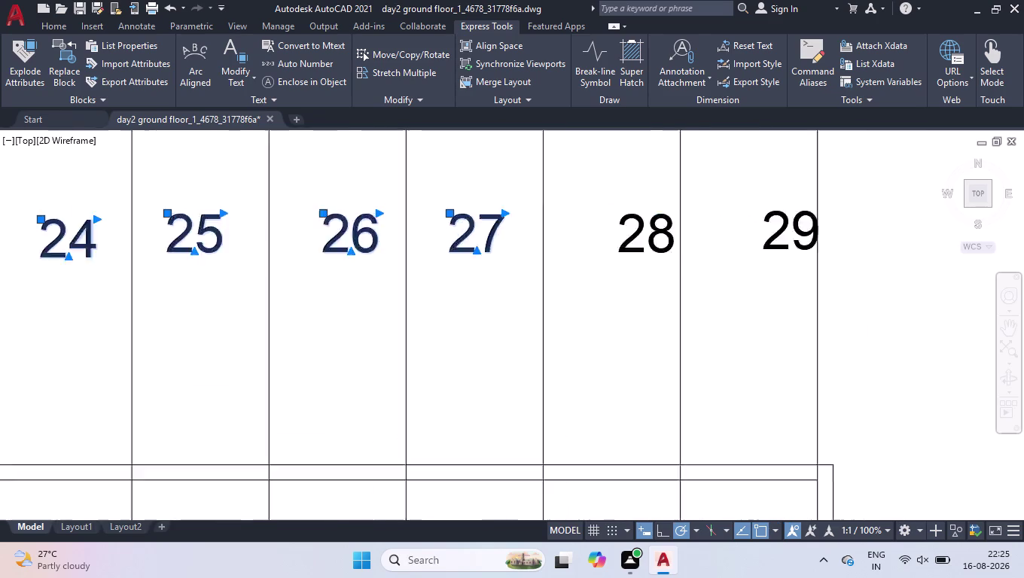
click(547, 232)
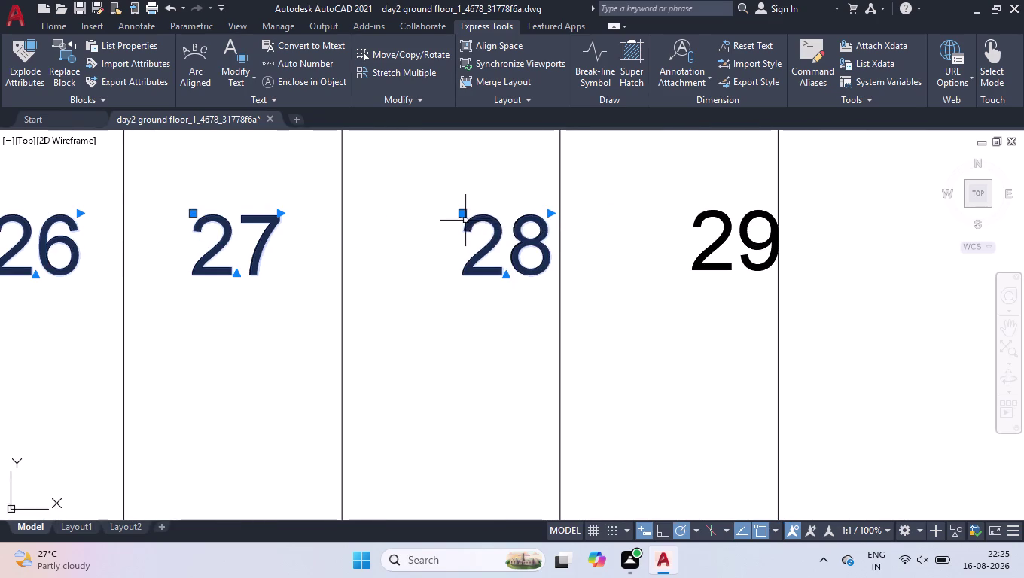
click(465, 216)
click(419, 214)
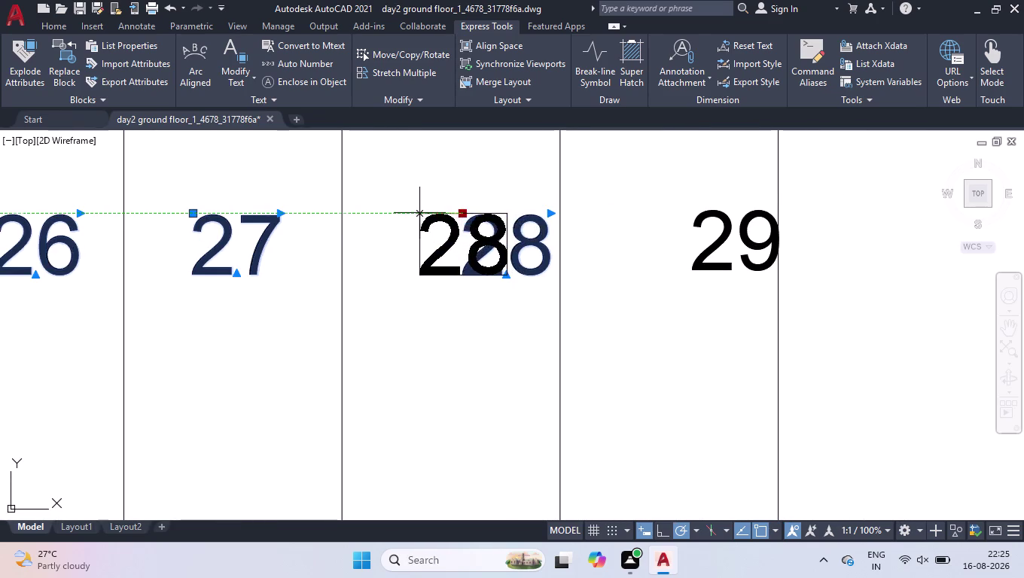
Reposition numbers 29 and 23 level with their neighbouring tread numbers.
click(719, 222)
click(711, 213)
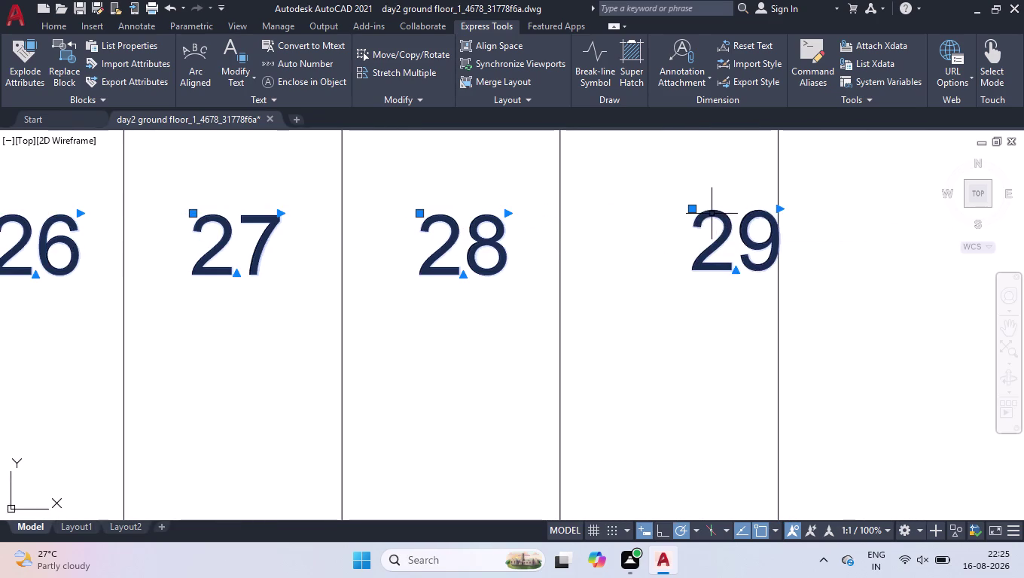
click(696, 208)
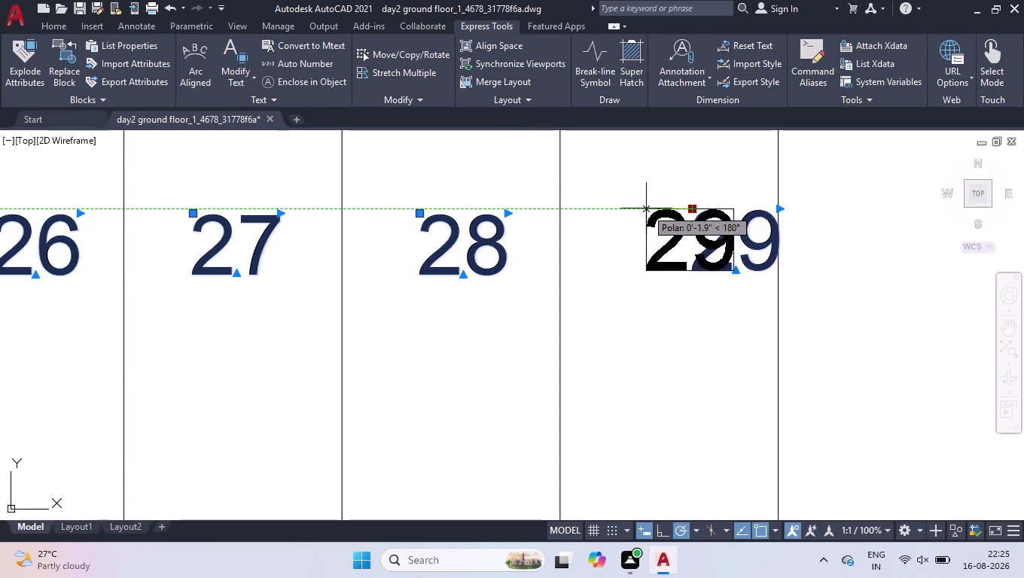
click(646, 209)
scroll(down, 3)
scroll(down, 3)
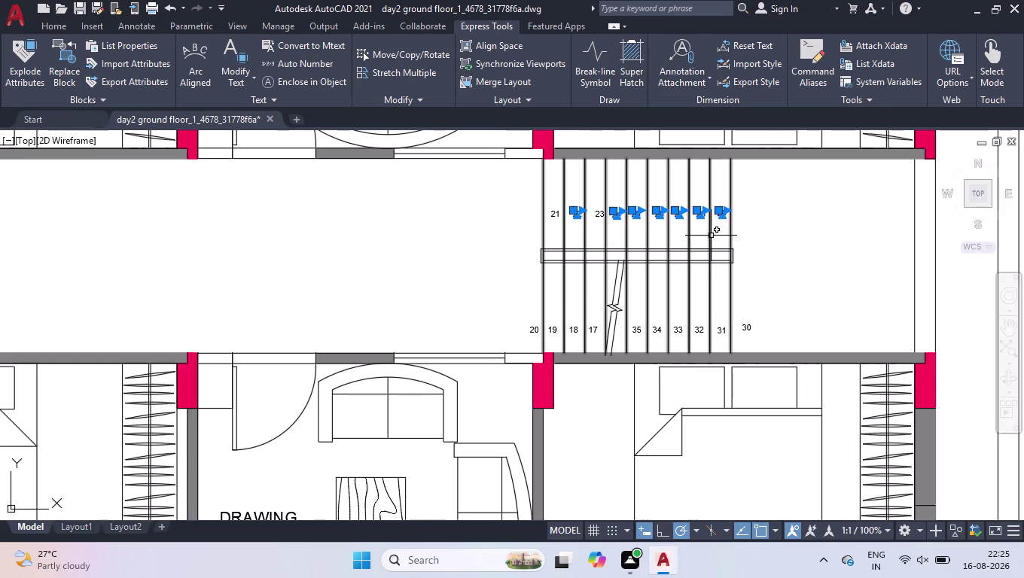
scroll(up, 3)
click(582, 195)
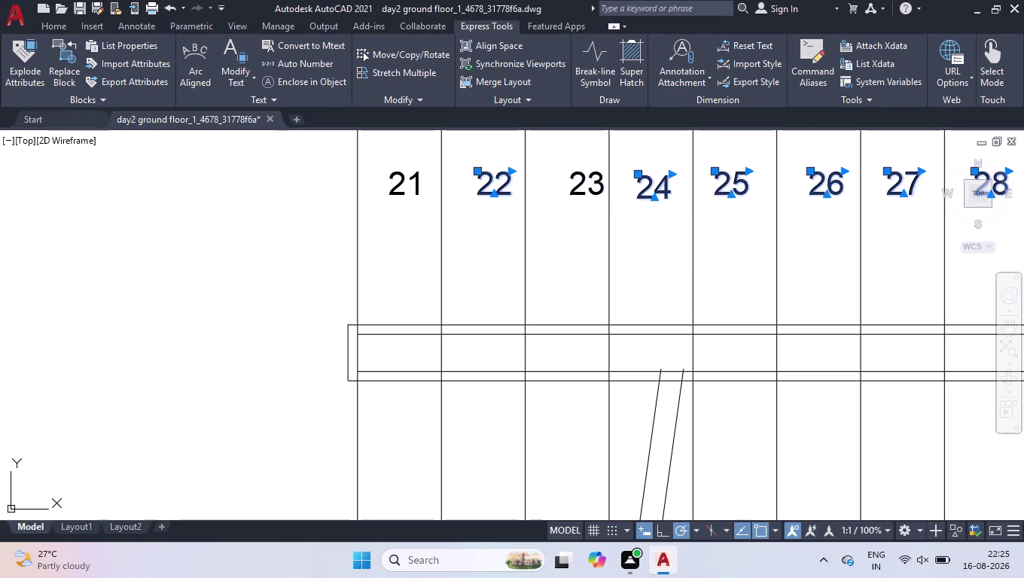
click(572, 174)
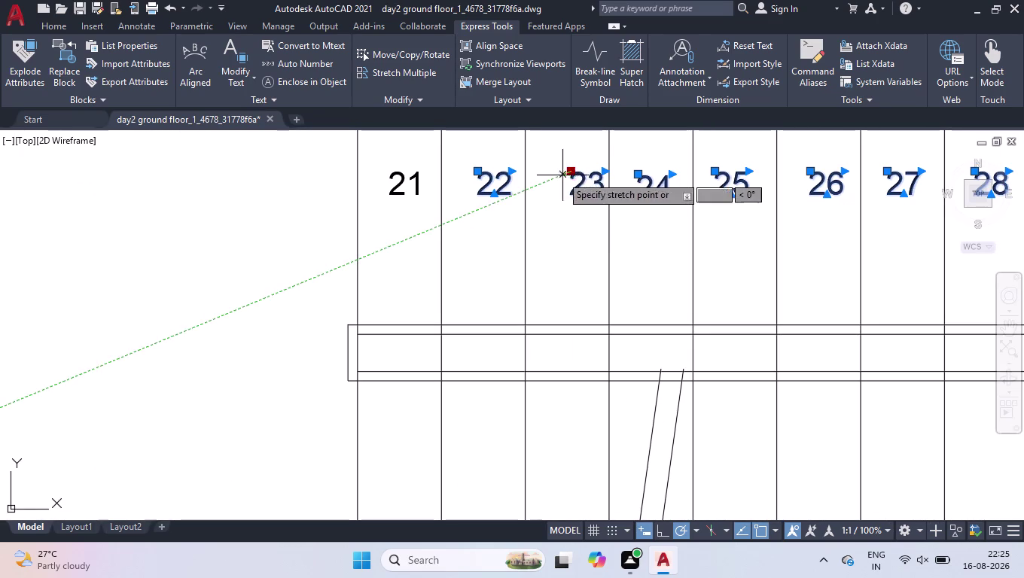
click(556, 171)
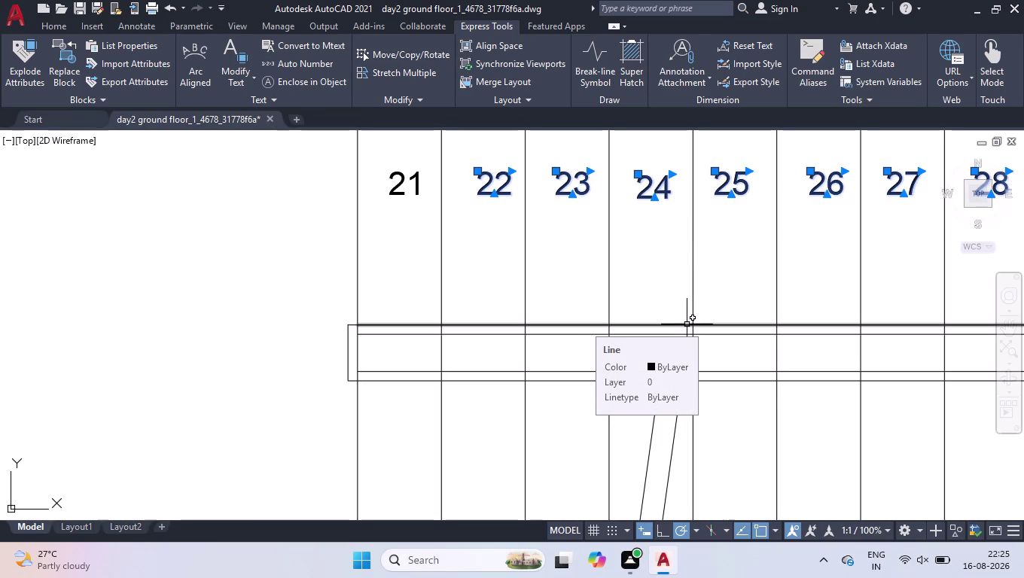
scroll(down, 3)
scroll(down, 3)
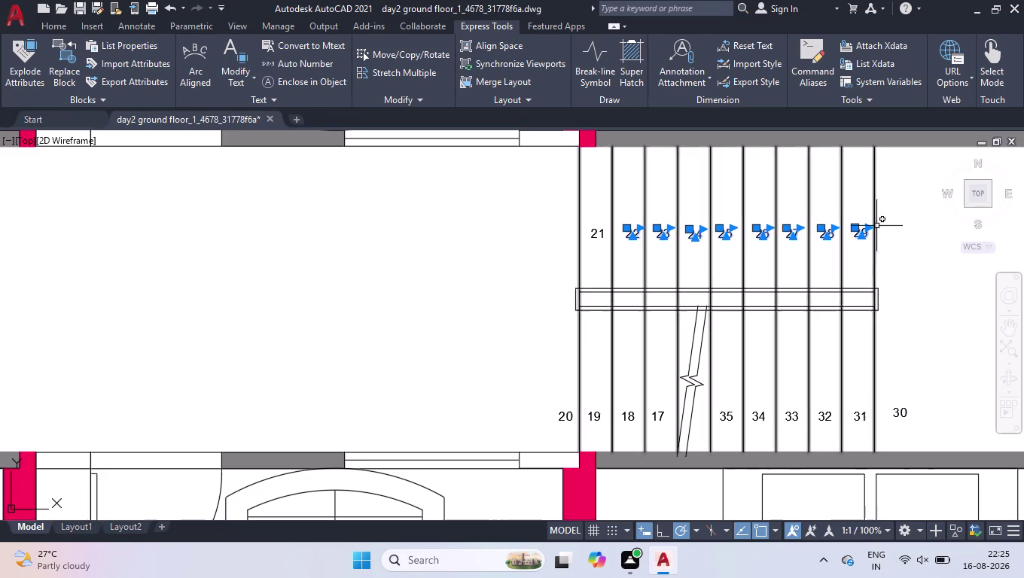
scroll(up, 3)
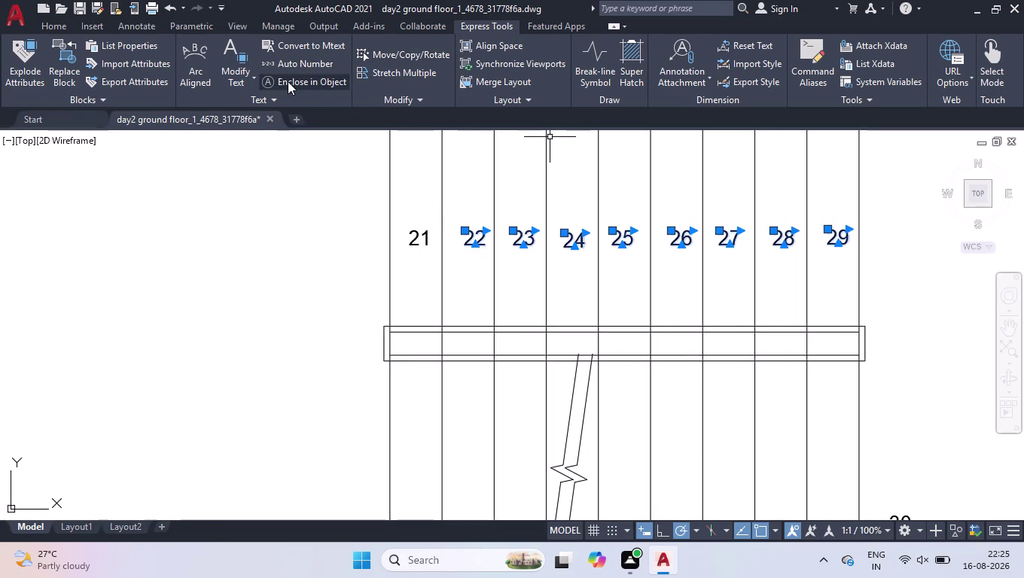
Enclose the selected numbers in variable circles with offset factor 0.2.
click(287, 81)
click(403, 213)
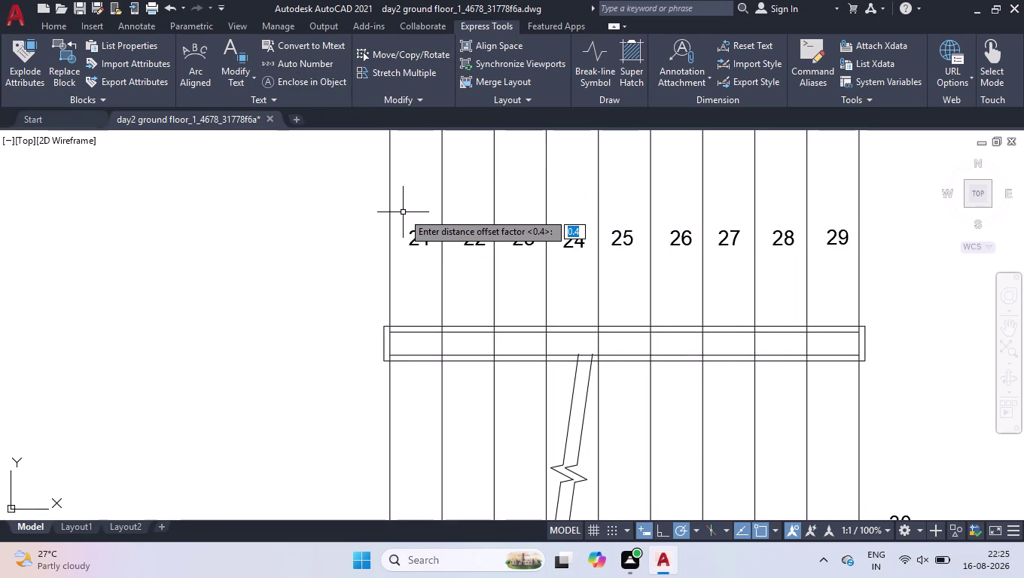
text(0)
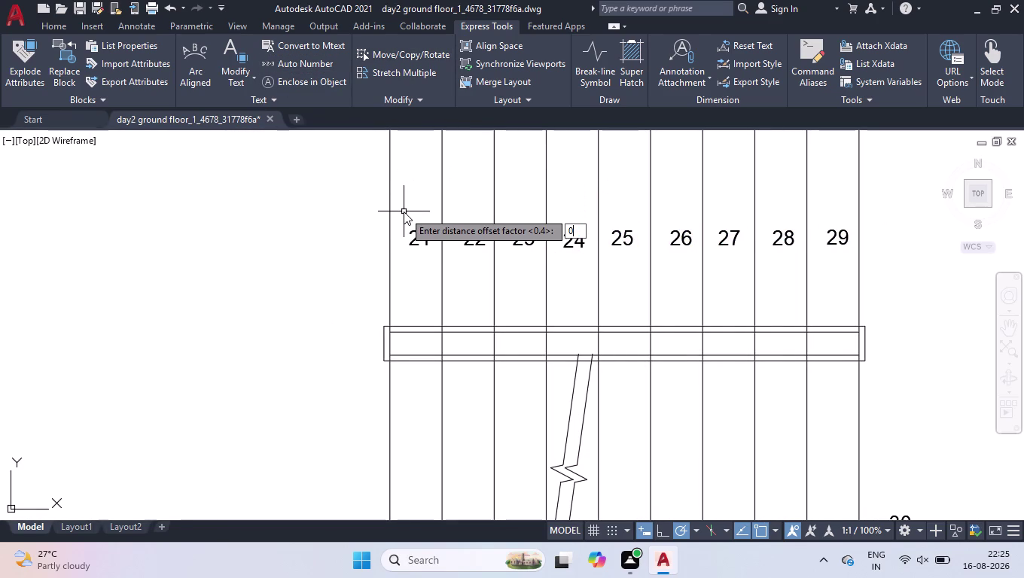
text(.)
key(2)
key(Return)
key(Return)
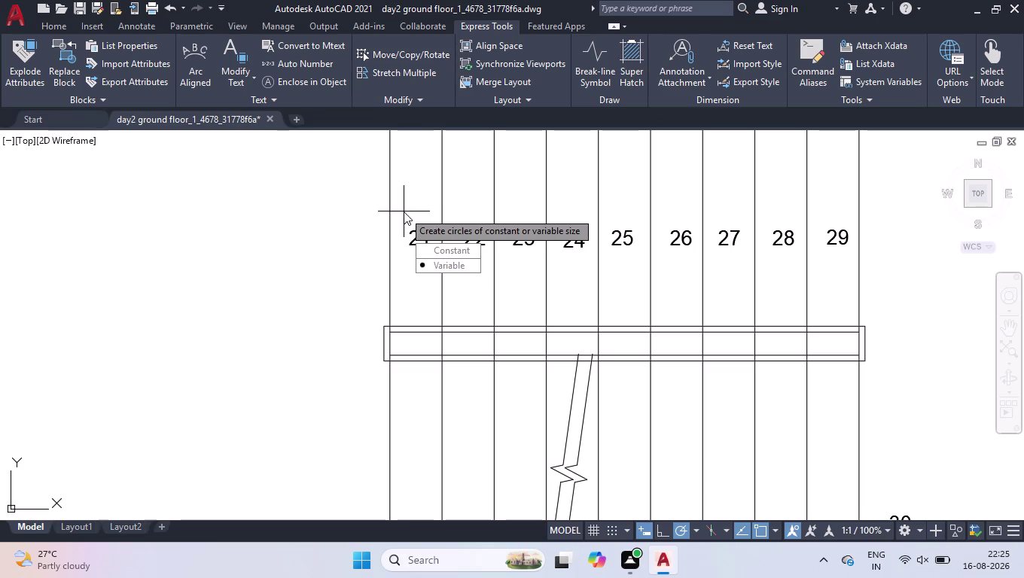
key(Return)
Select remaining numbers 17–21 and 30–35 and enclose them in variable circles.
scroll(down, 3)
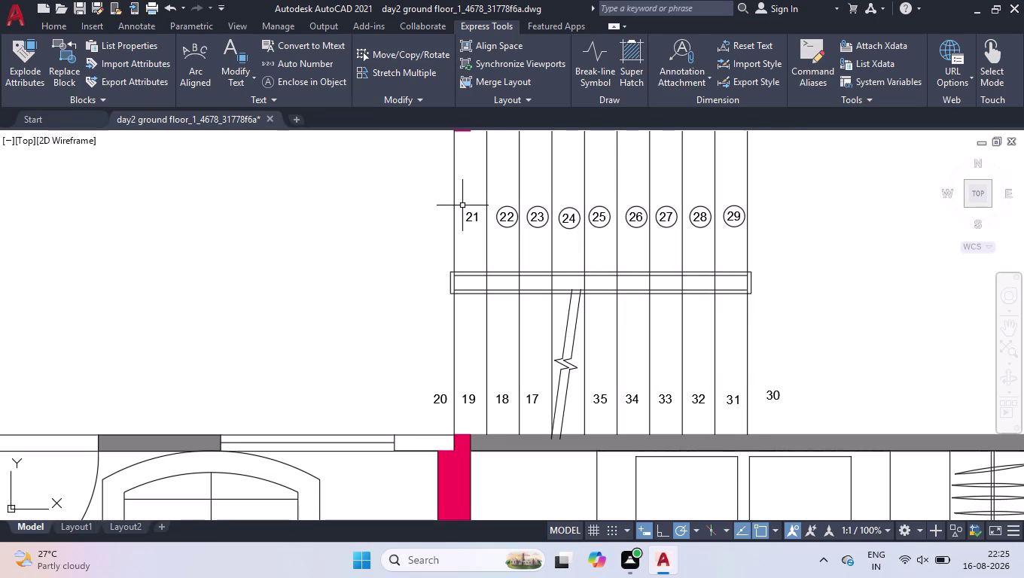
click(467, 209)
click(479, 232)
drag(412, 363, 421, 365)
click(541, 412)
click(593, 387)
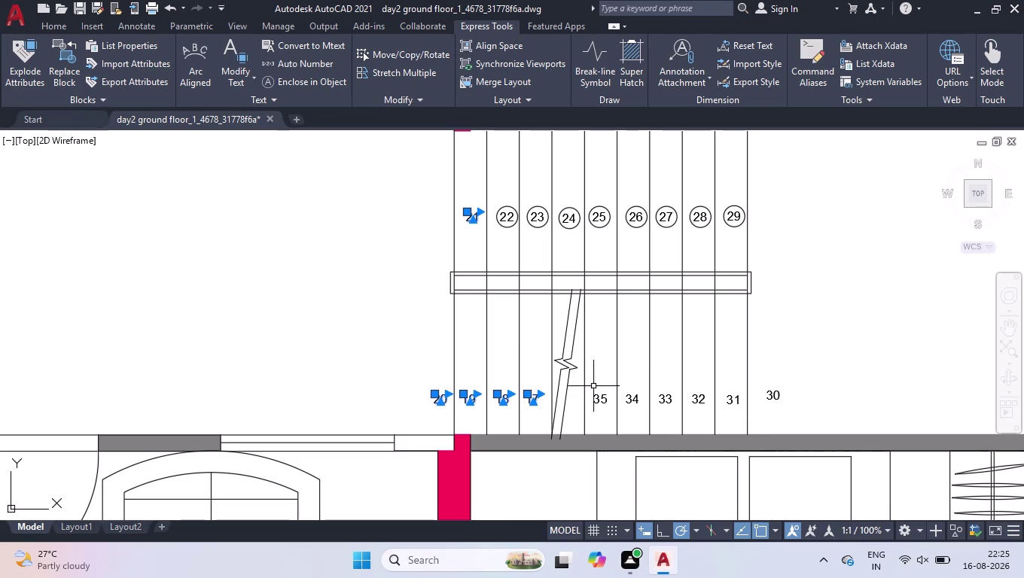
click(789, 414)
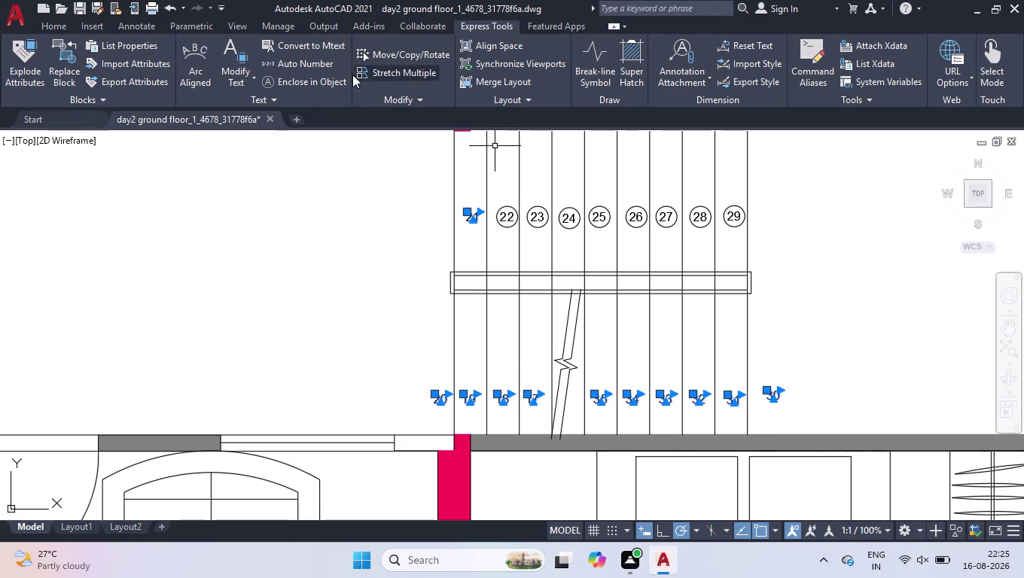
click(327, 76)
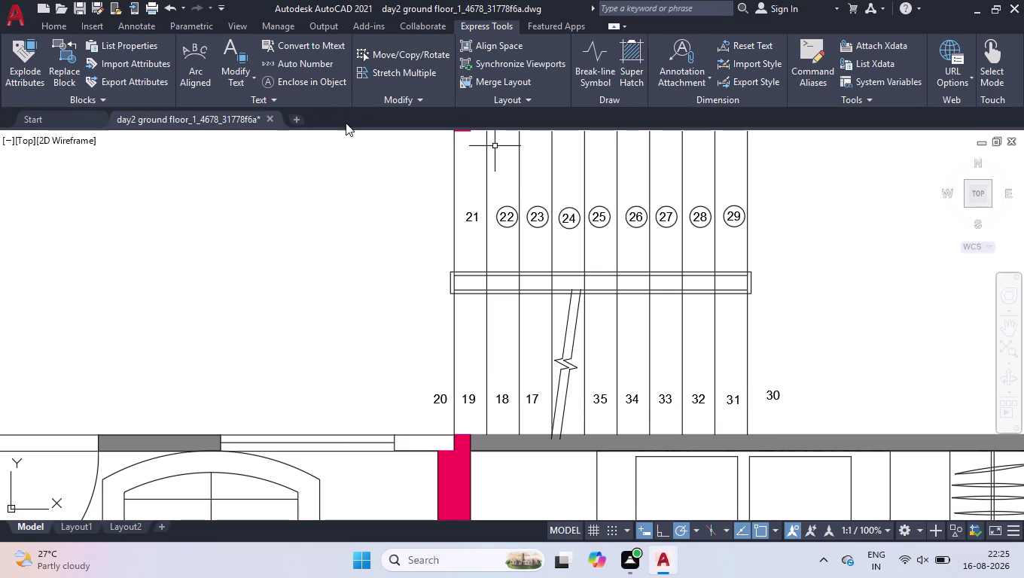
key(Return)
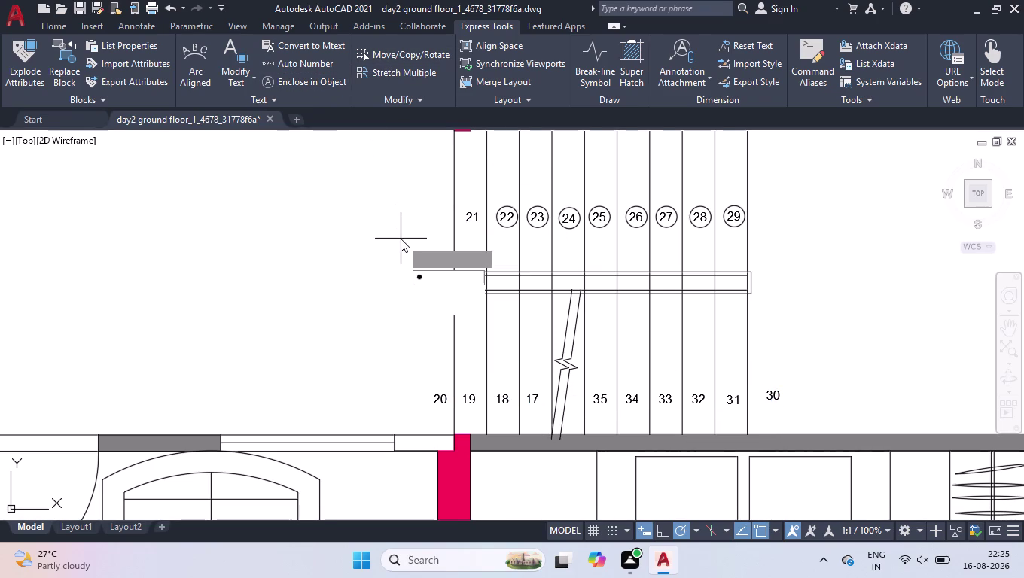
key(Return)
key(Return)
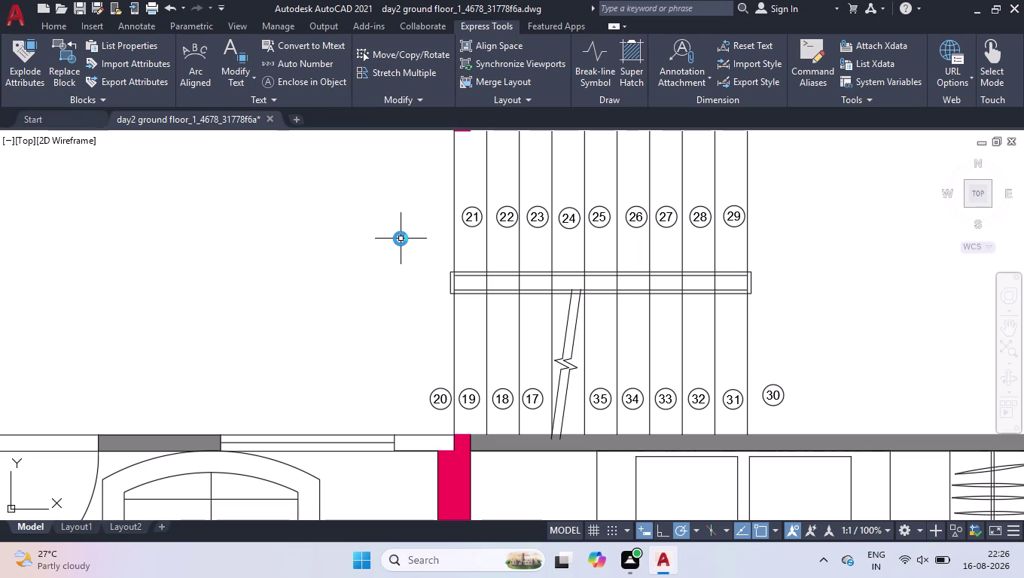
scroll(down, 3)
scroll(down, 3)
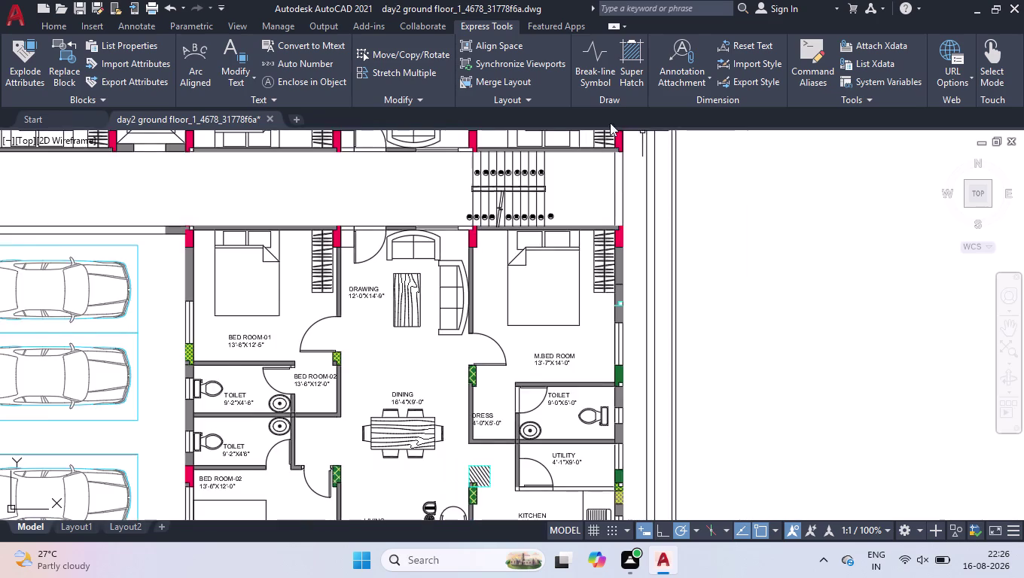
scroll(down, 3)
scroll(down, 3)
scroll(down, 3)
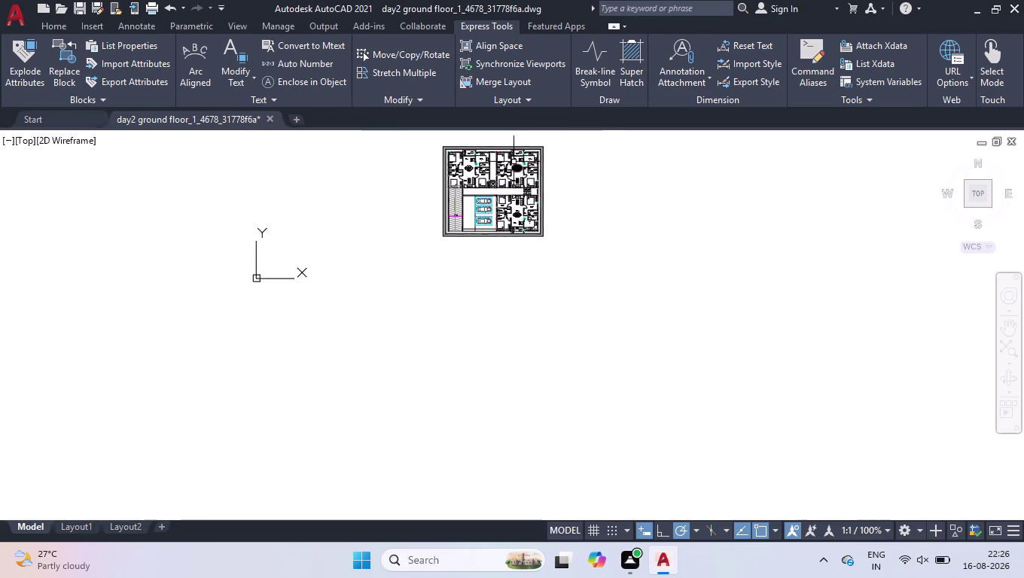
scroll(up, 3)
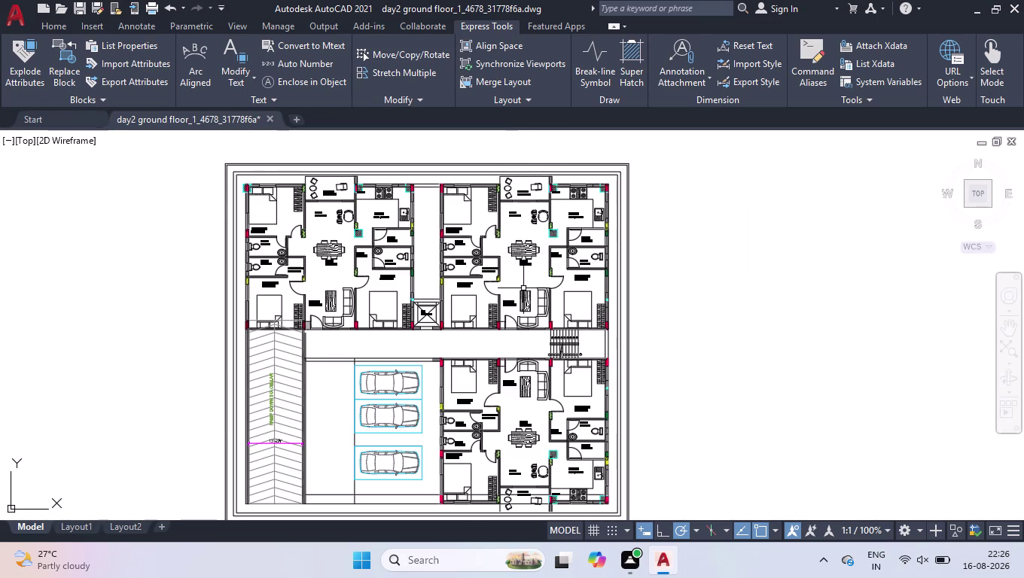
scroll(down, 3)
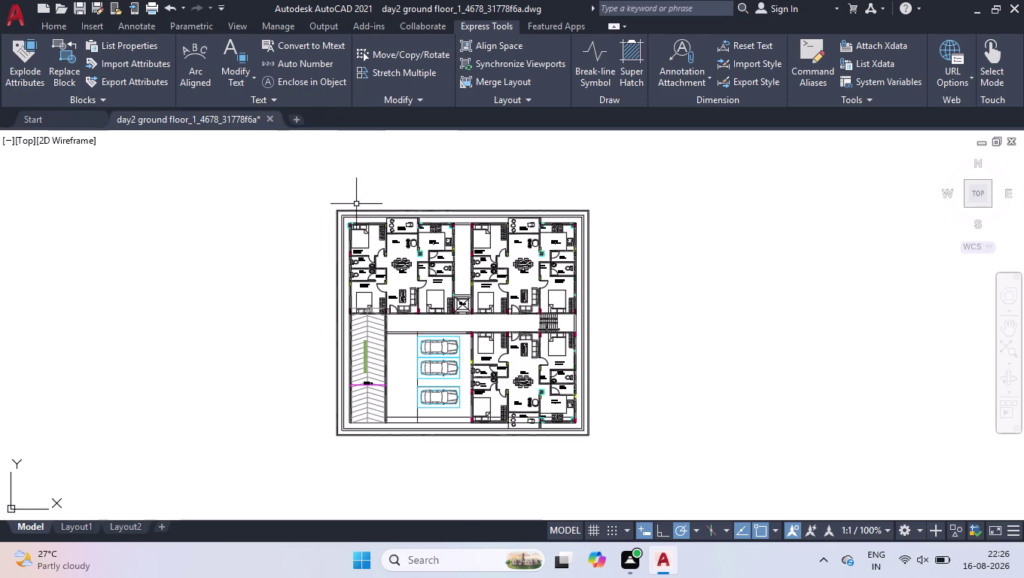
scroll(up, 3)
scroll(up, 3)
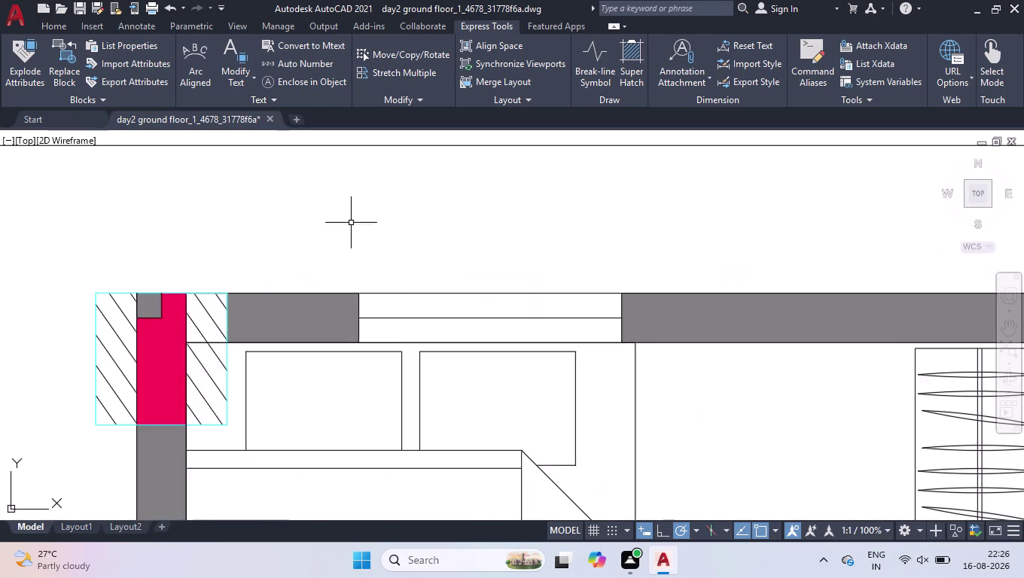
scroll(down, 3)
scroll(down, 3)
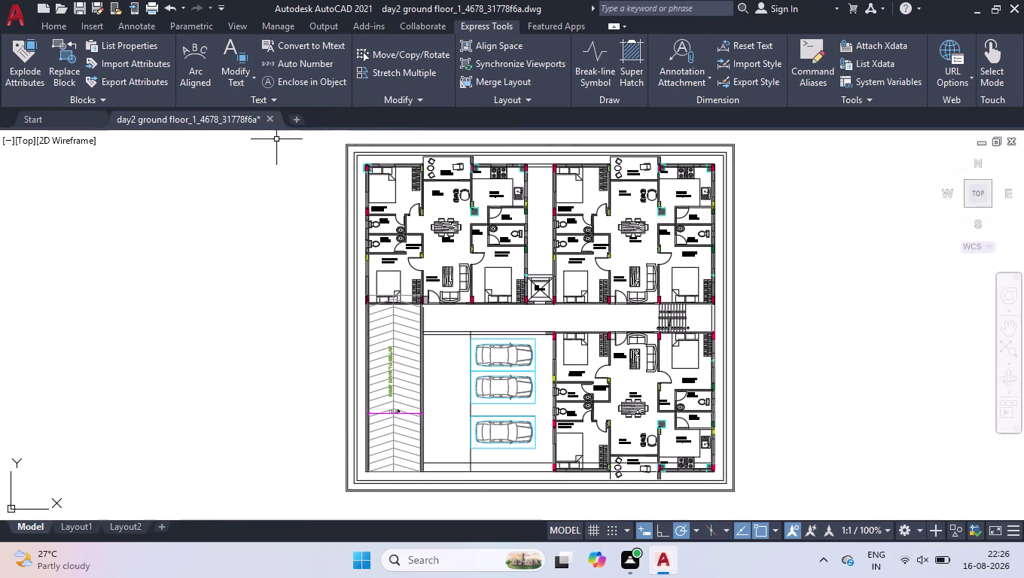
key(ctrl+q)
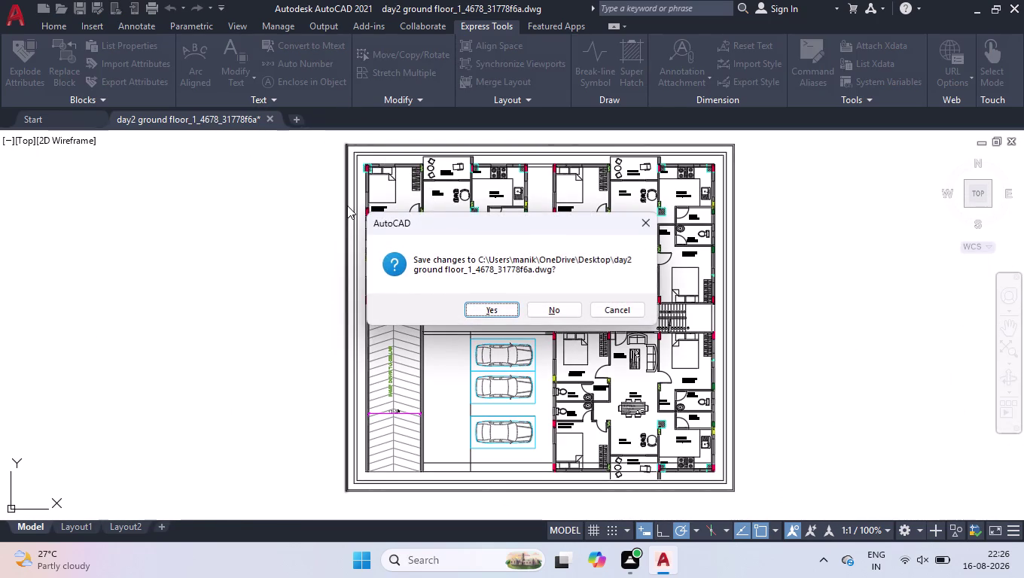
key(Return)
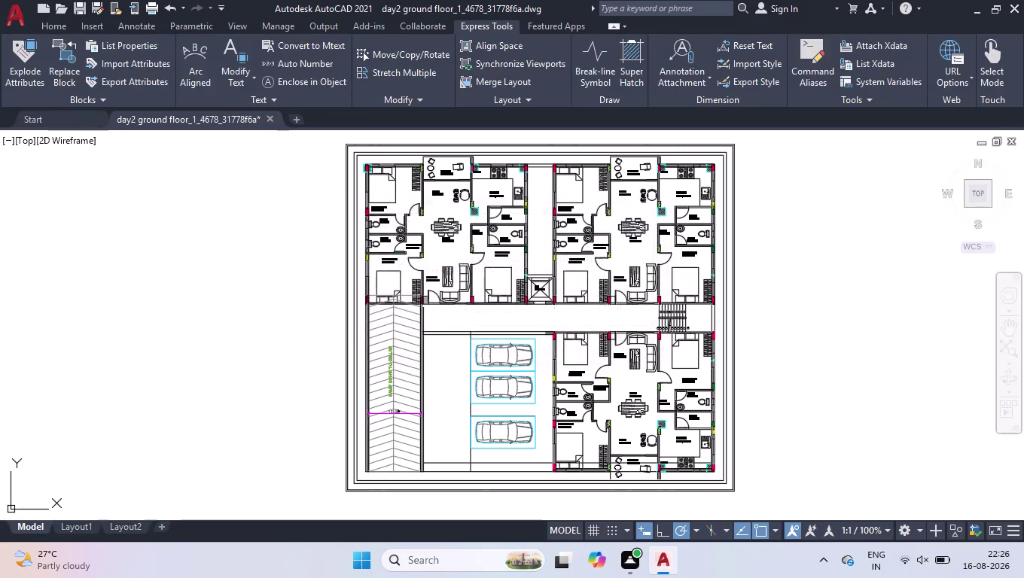